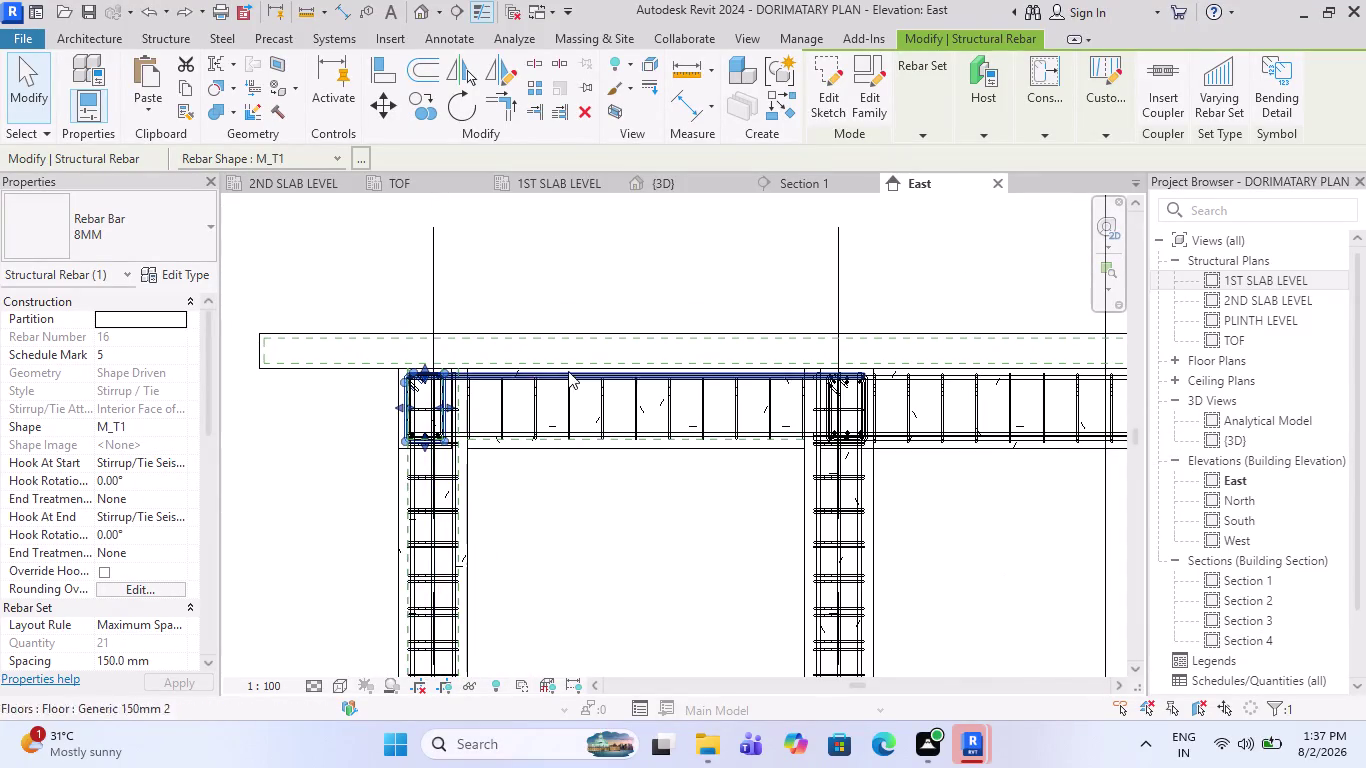
Select the beam stirrup at the column junction and inspect it up close.
scroll(up, 3)
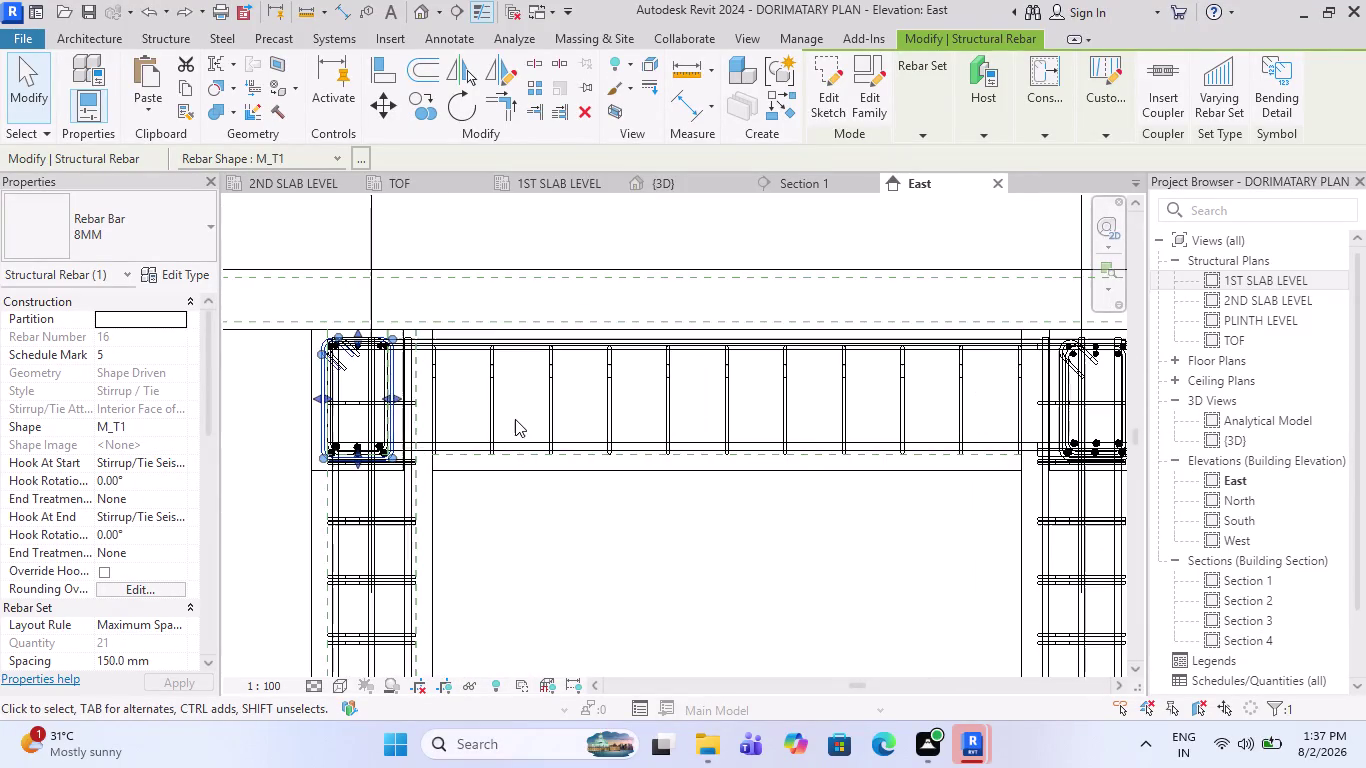
key(Escape)
scroll(up, 3)
scroll(up, 3)
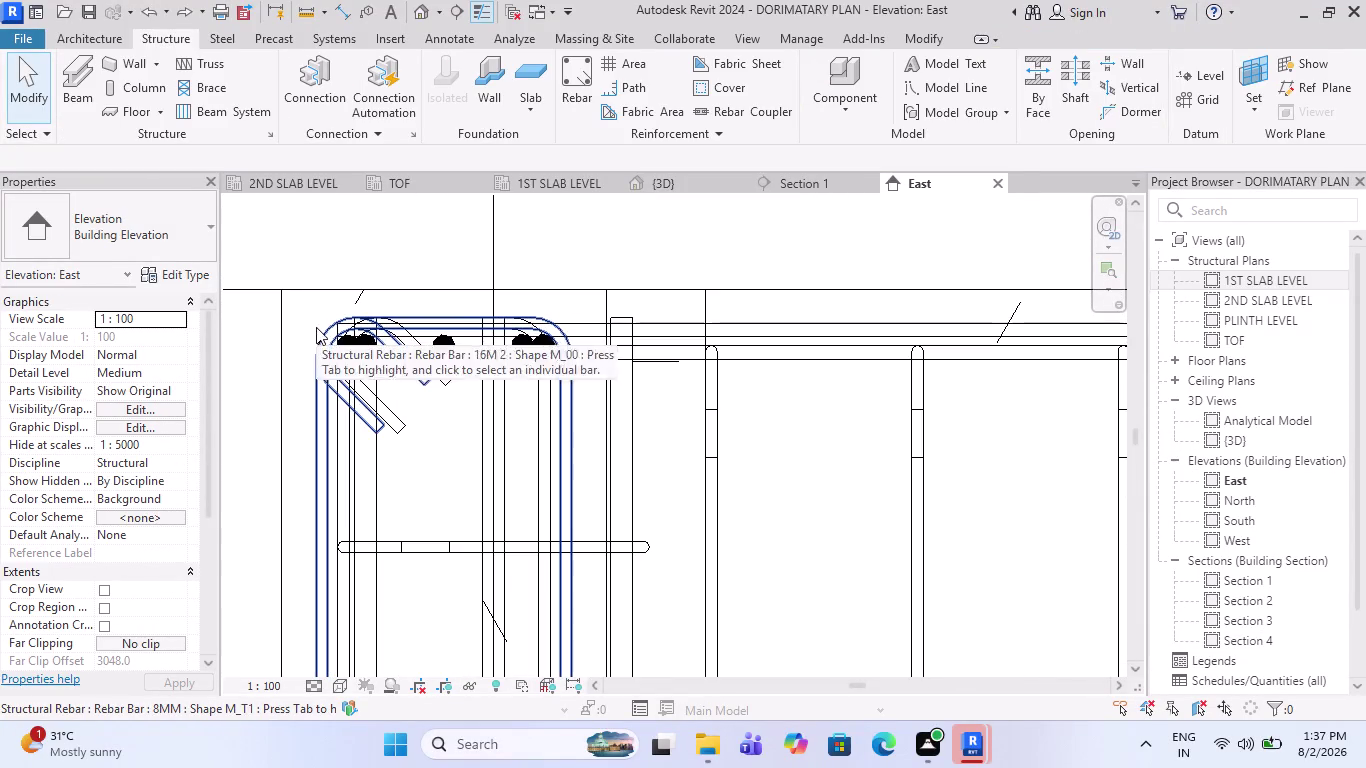
click(320, 380)
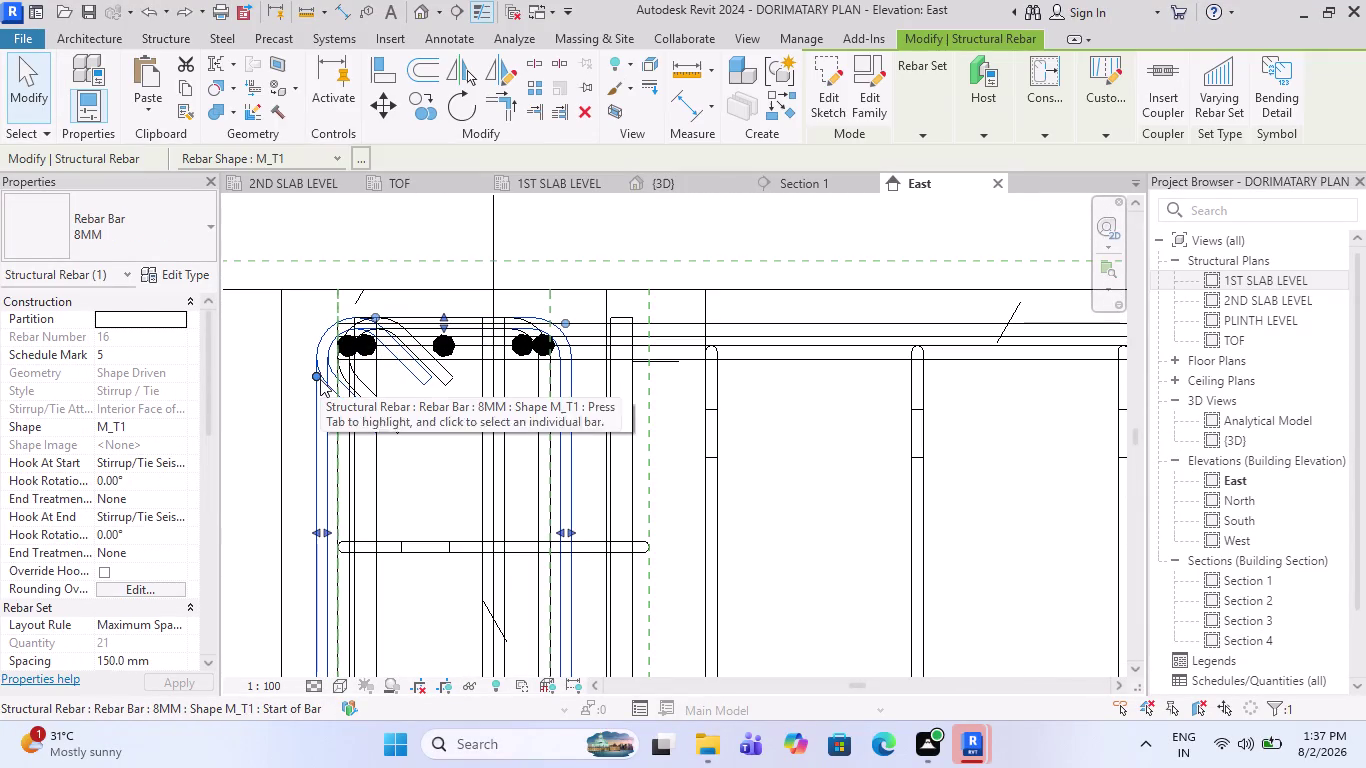
scroll(down, 3)
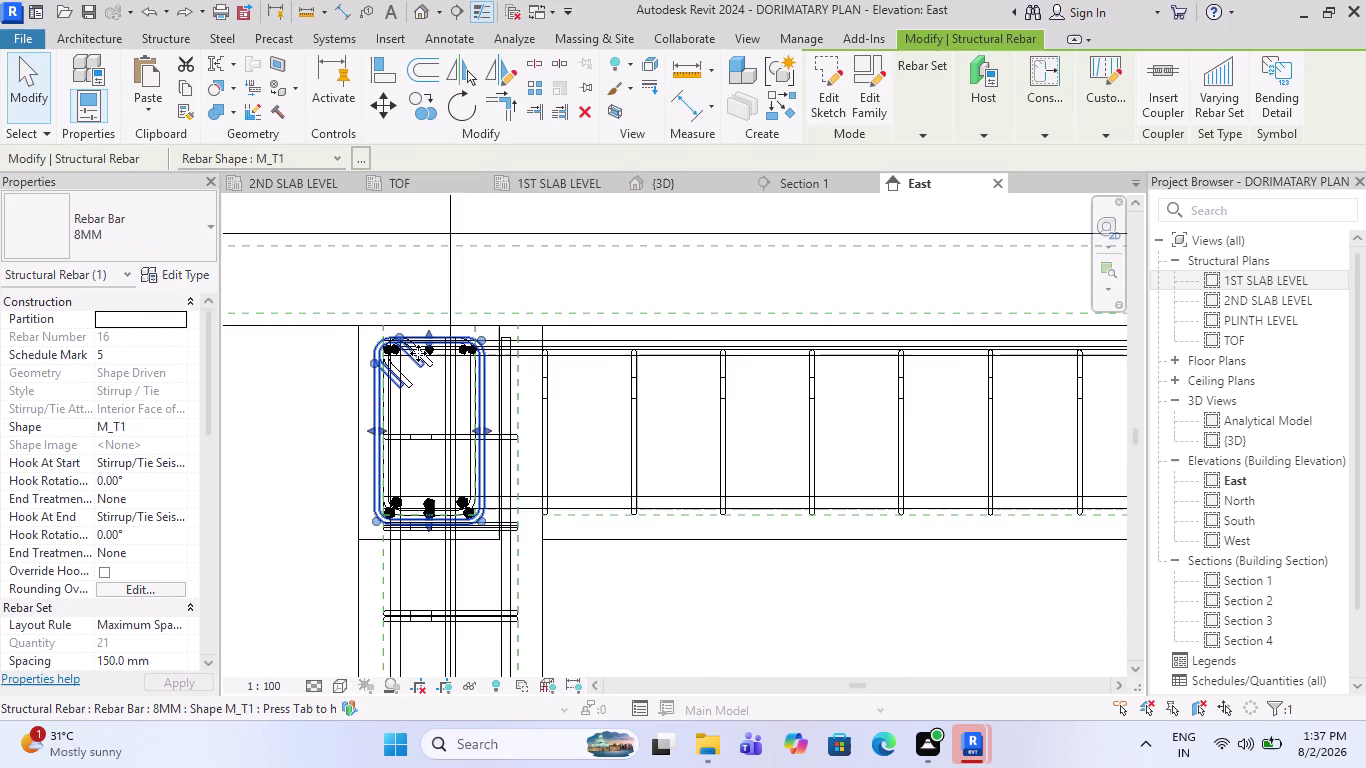
scroll(down, 3)
scroll(down, 3)
scroll(down, 3)
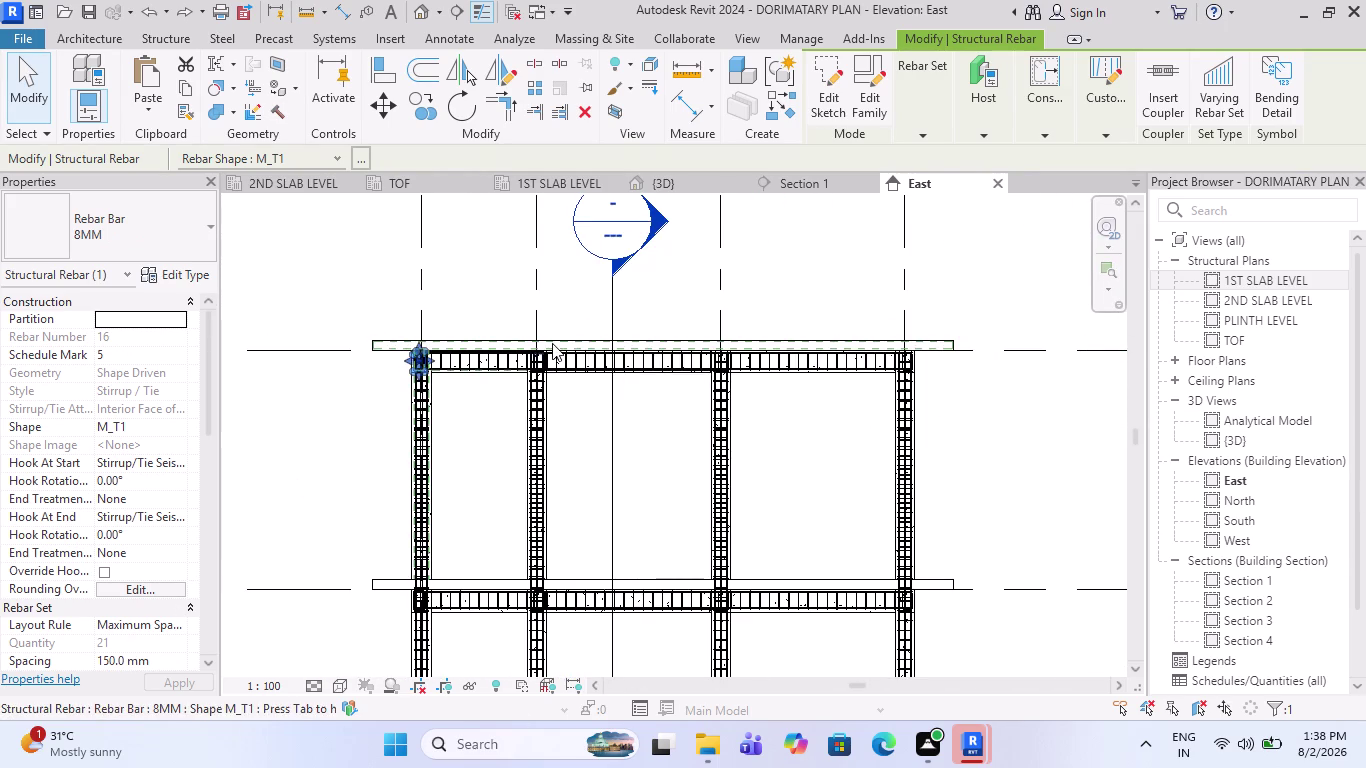
scroll(up, 3)
scroll(up, 3)
scroll(down, 3)
scroll(up, 3)
scroll(up, 3)
scroll(up, 3)
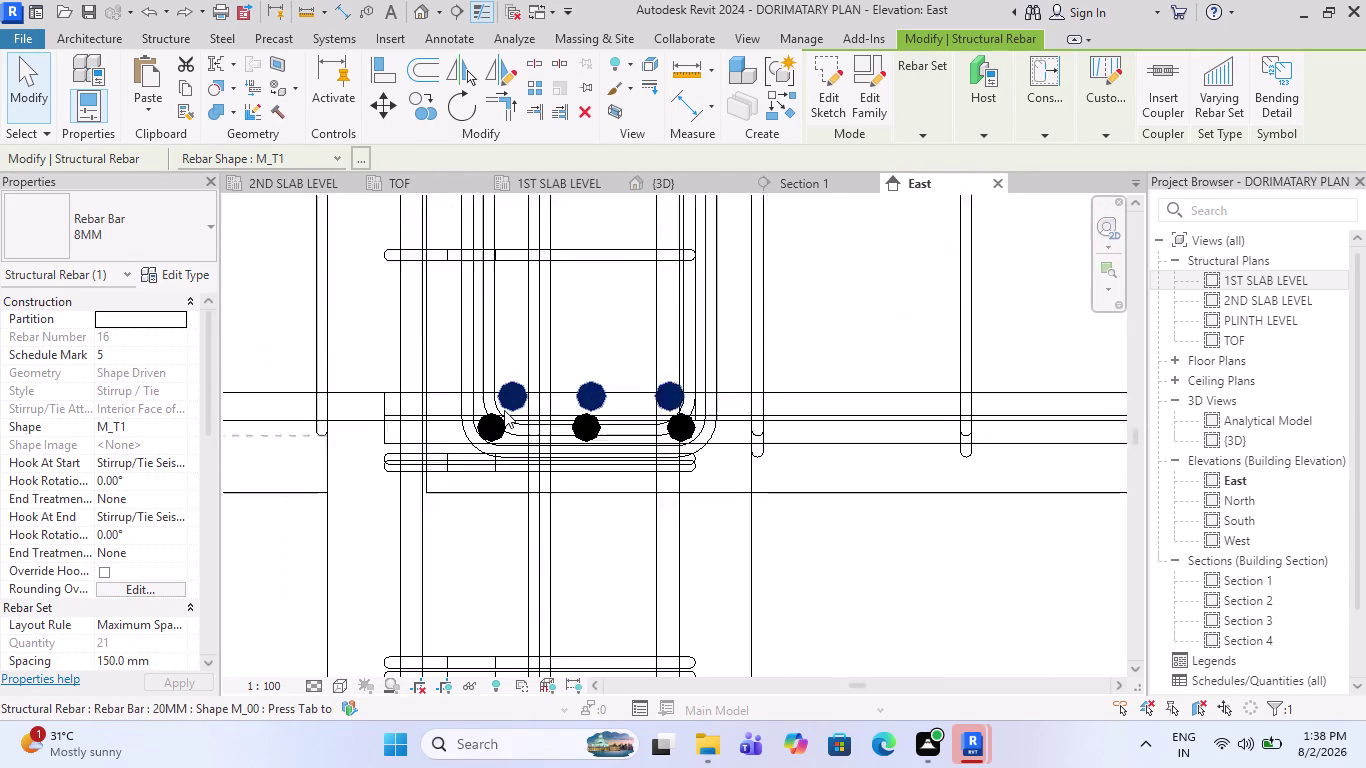
scroll(up, 3)
scroll(down, 3)
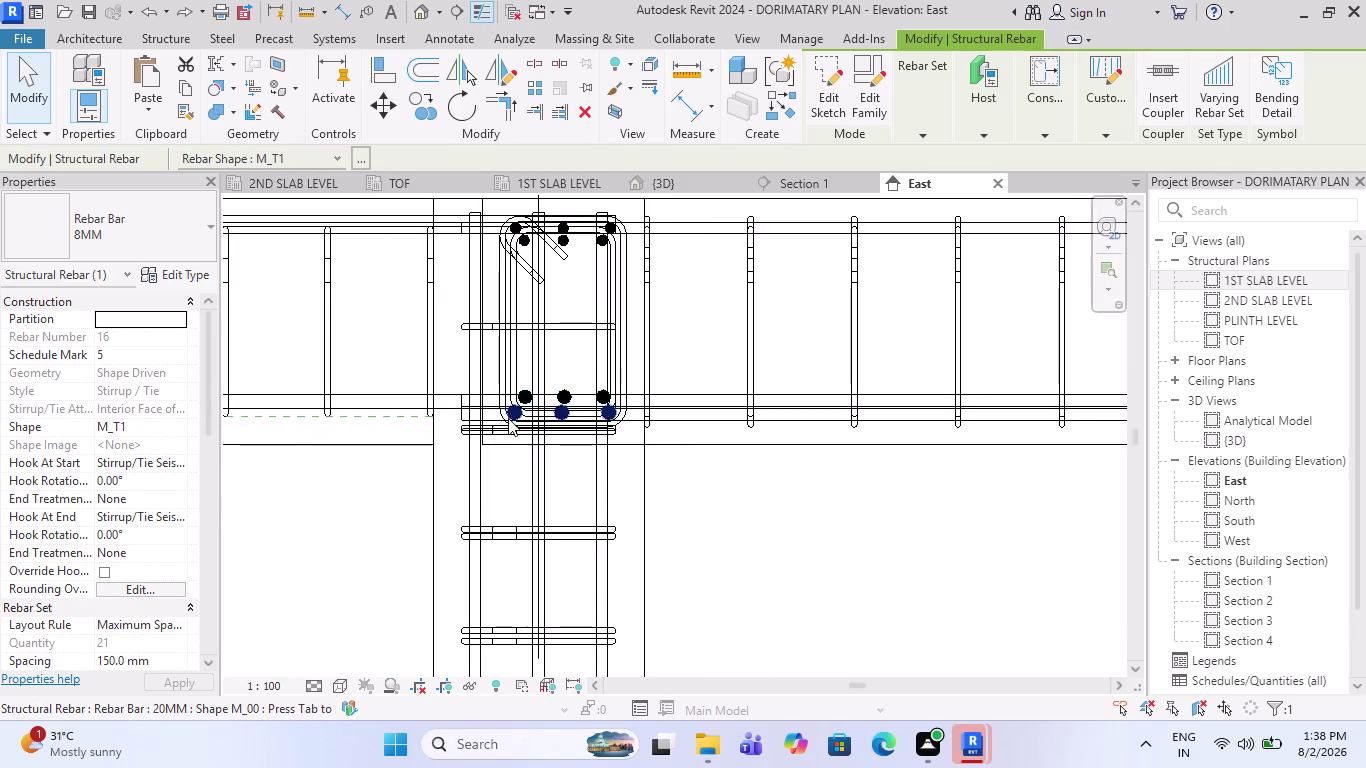
scroll(up, 3)
scroll(down, 3)
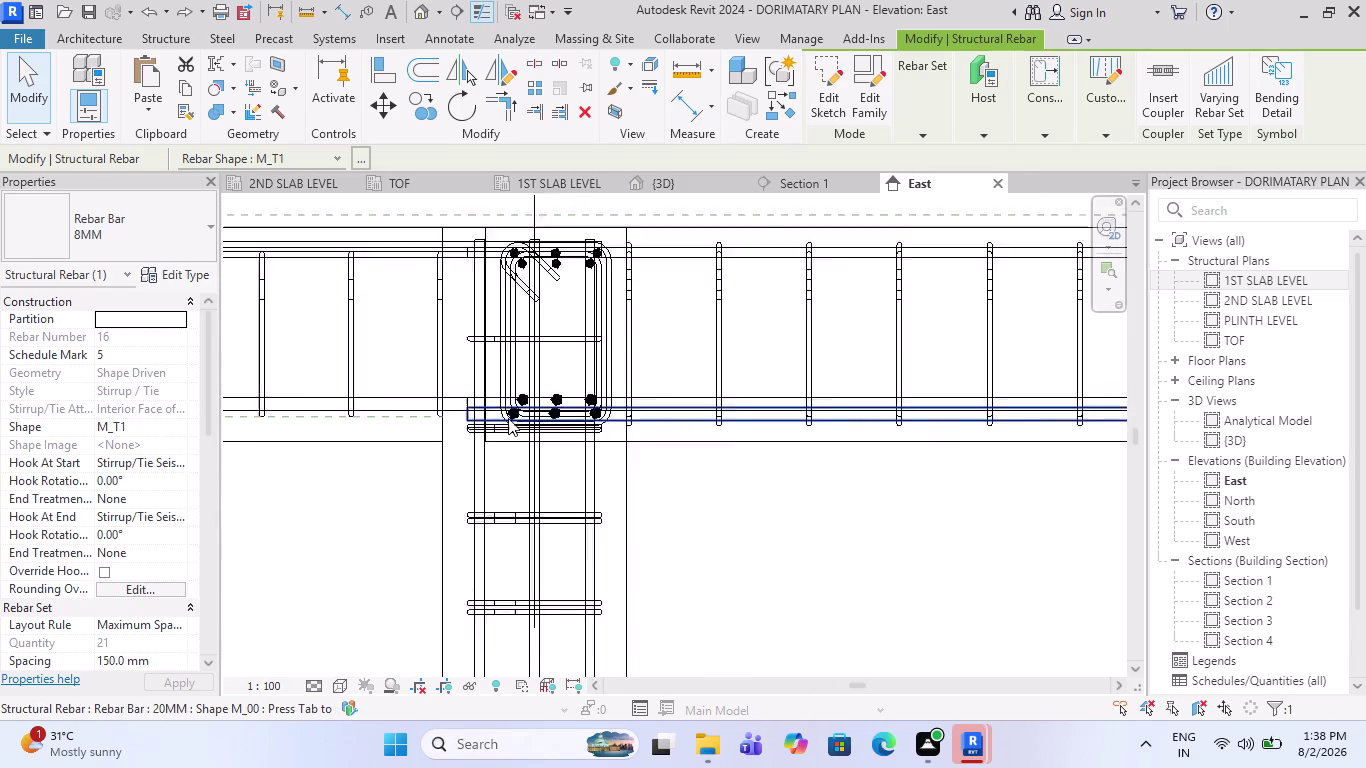
scroll(down, 3)
scroll(up, 3)
scroll(up, 3)
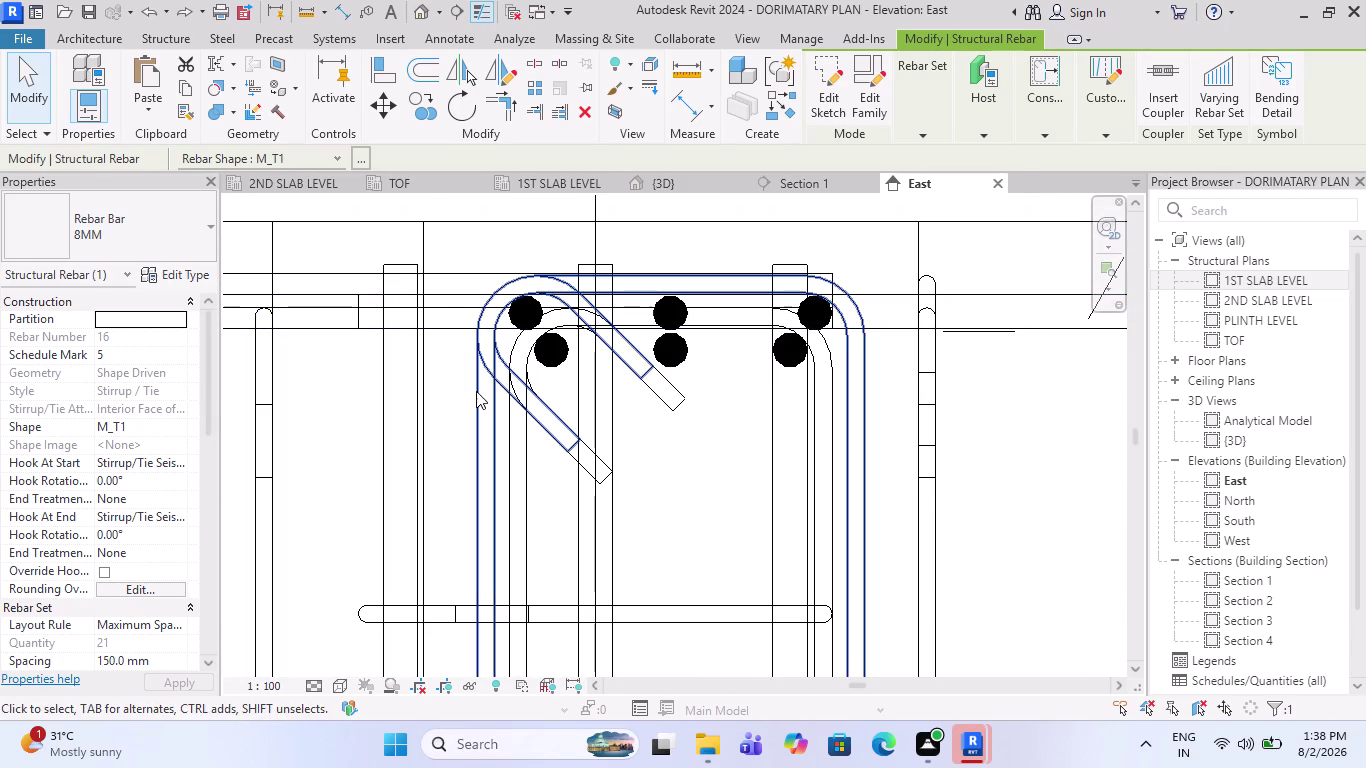
Check the fit of the 8 mm stirrup and the floor slab above the beam.
click(517, 400)
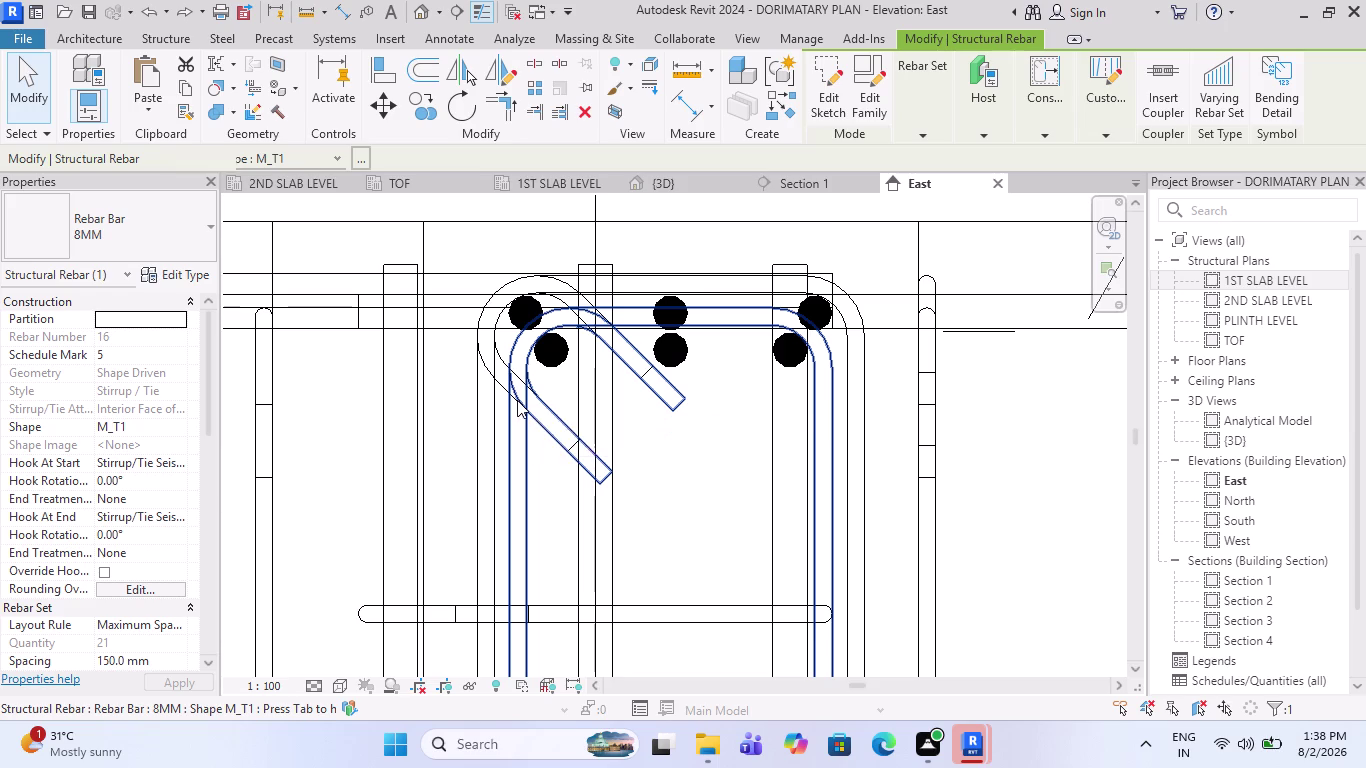
scroll(down, 3)
scroll(up, 3)
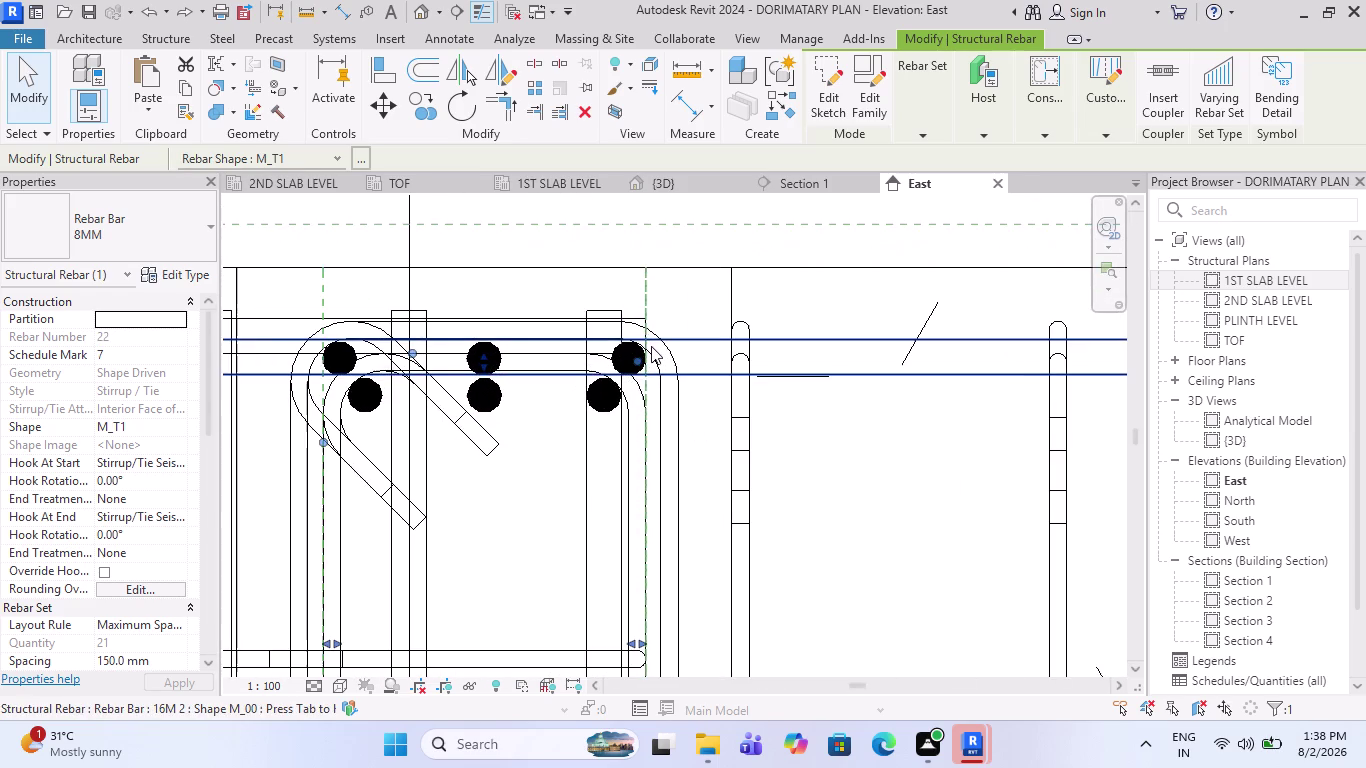
scroll(down, 3)
scroll(down, 3)
key(Escape)
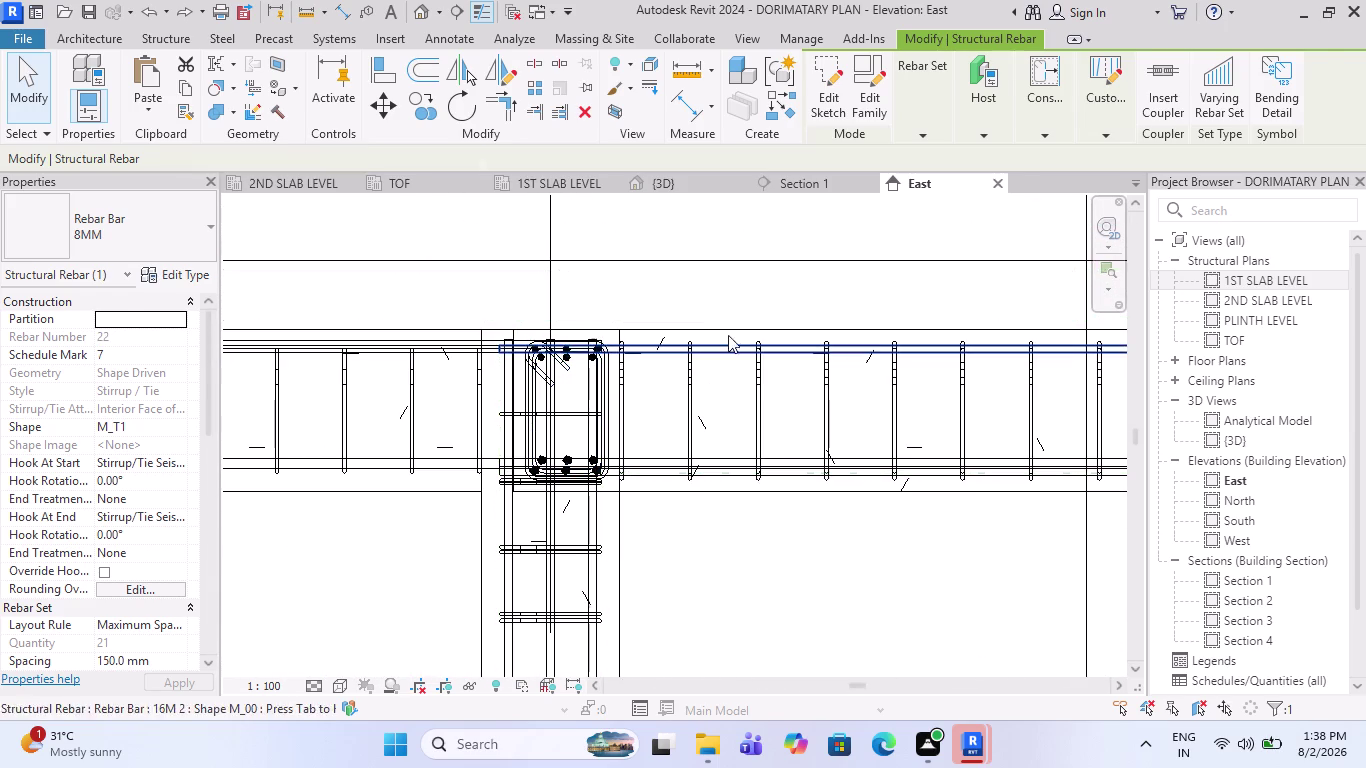
click(688, 261)
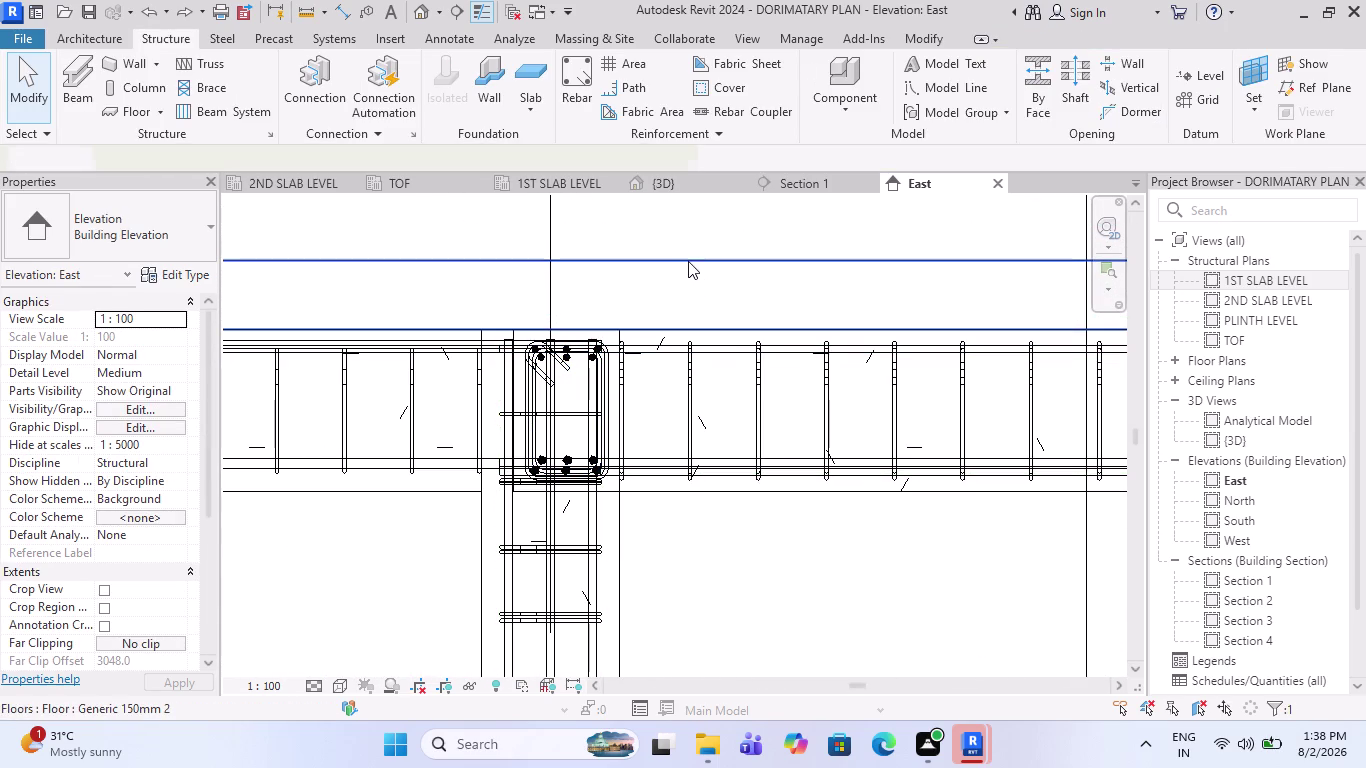
scroll(up, 3)
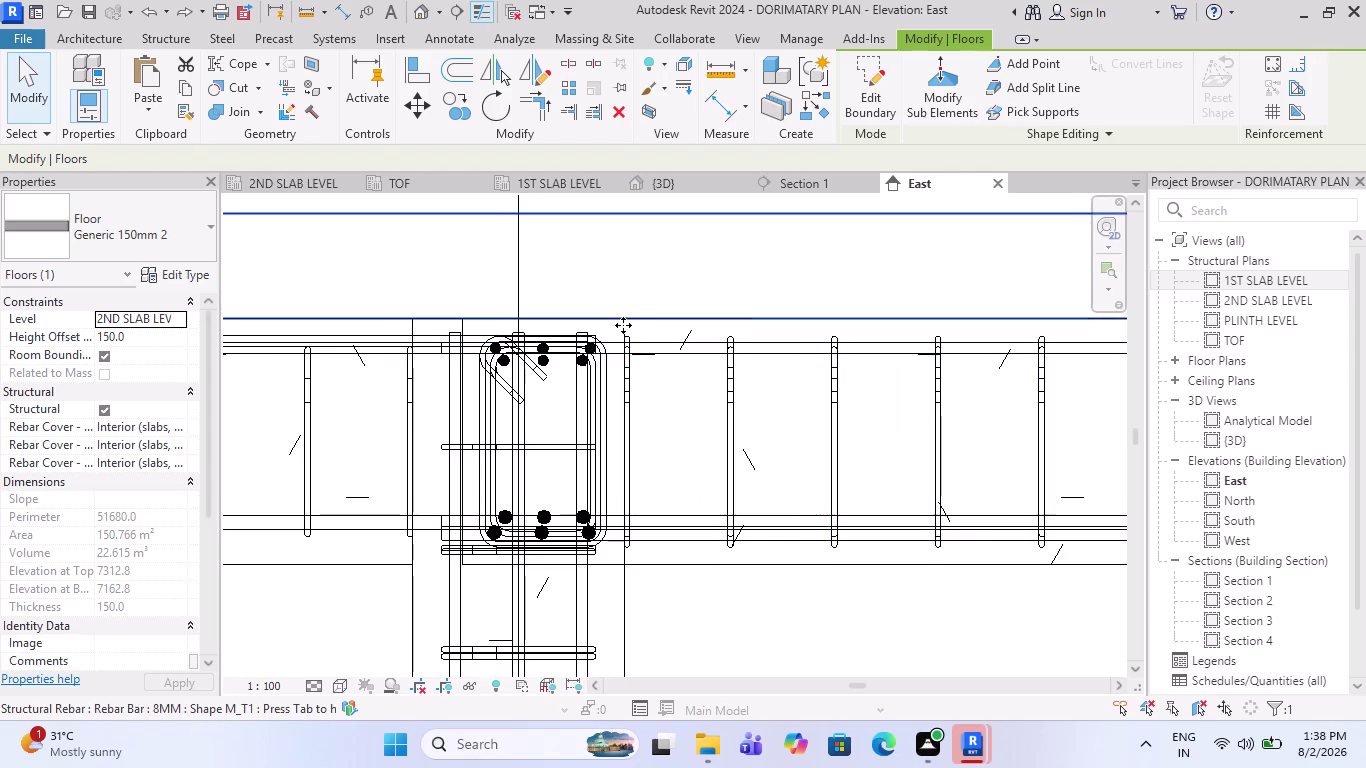
scroll(up, 3)
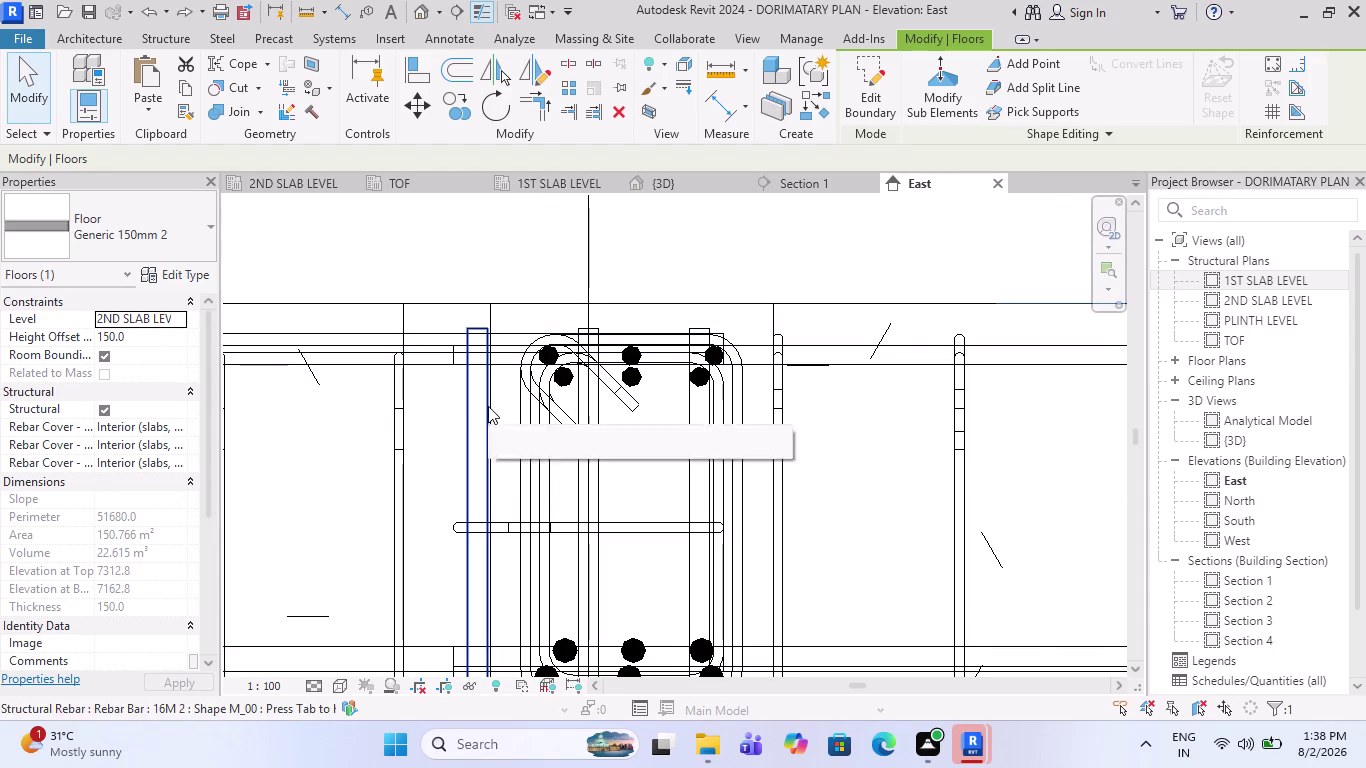
scroll(down, 3)
scroll(down, 3)
scroll(down, 3)
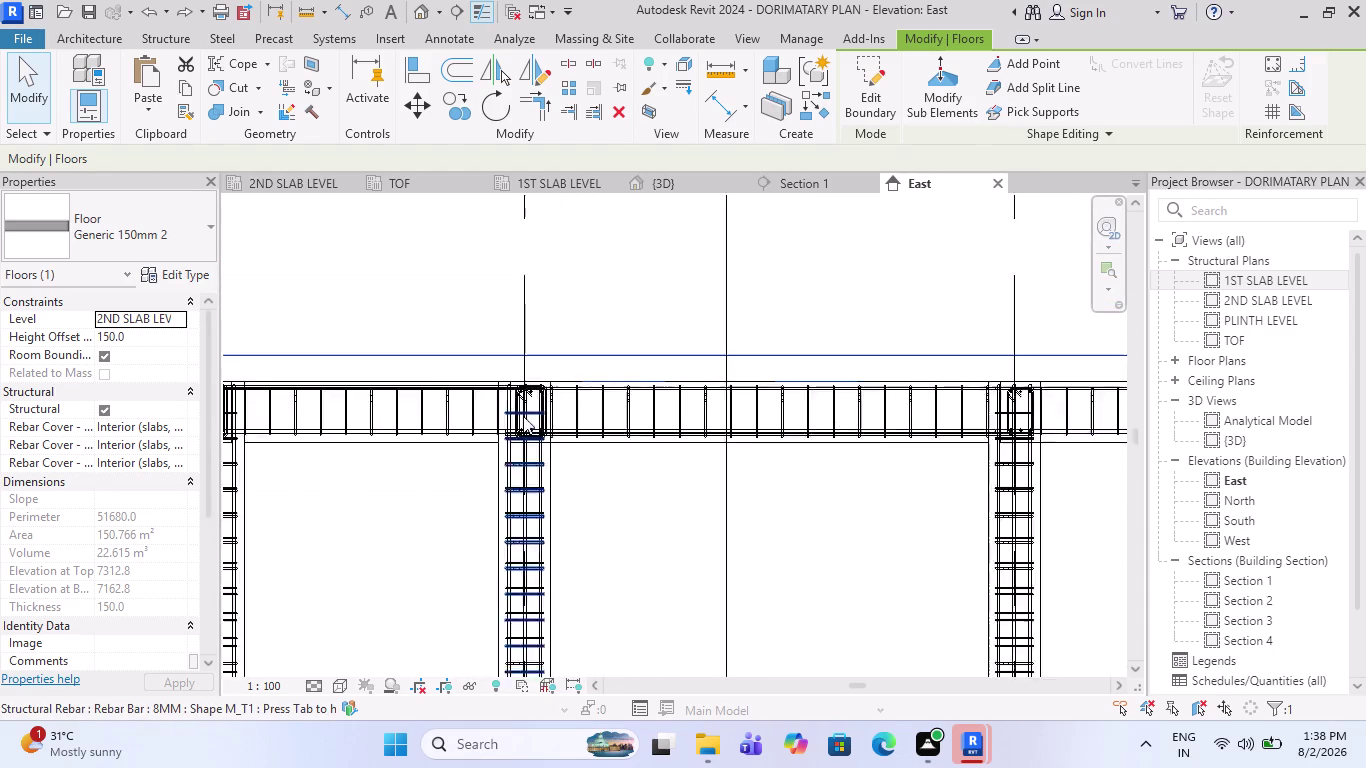
scroll(down, 3)
scroll(down, 3)
scroll(up, 3)
scroll(up, 3)
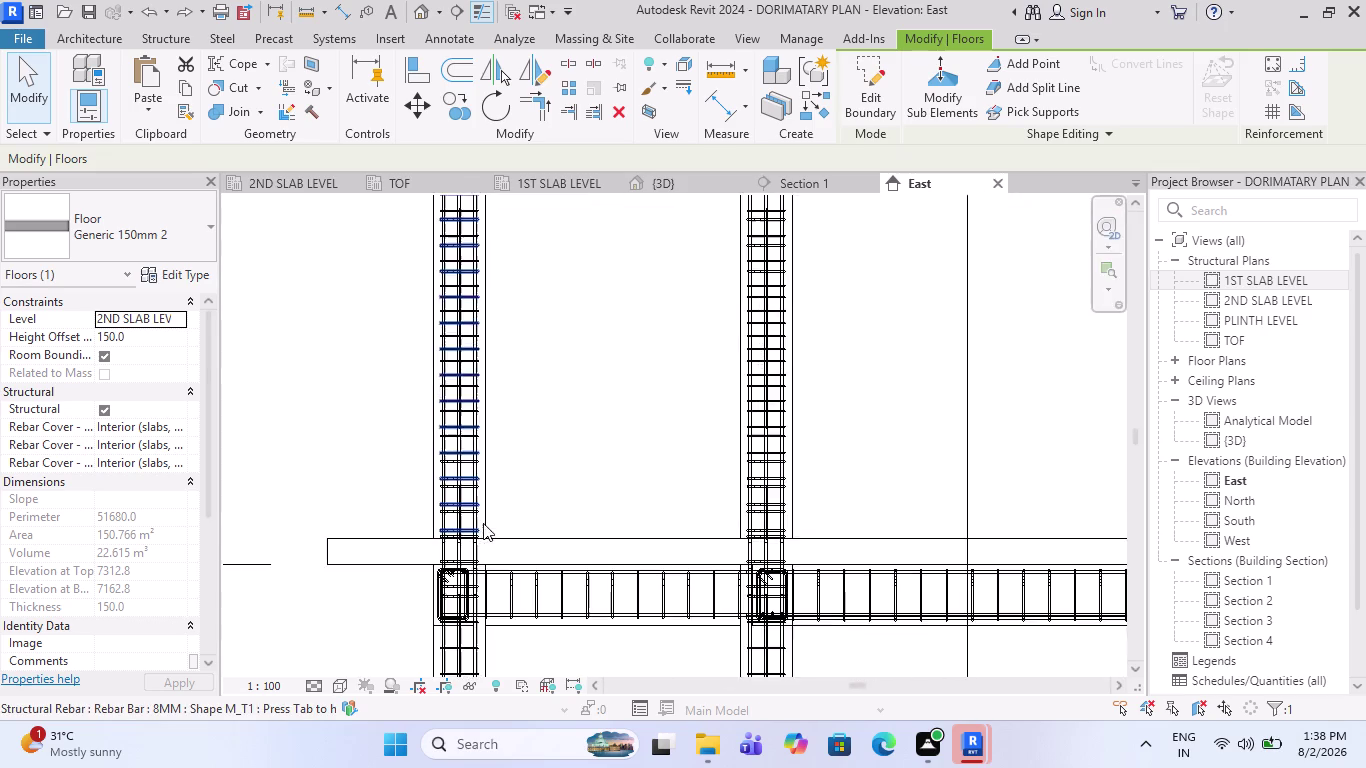
scroll(up, 3)
Inspect each column tie set in turn, ending on the set above the beam.
click(475, 537)
scroll(down, 3)
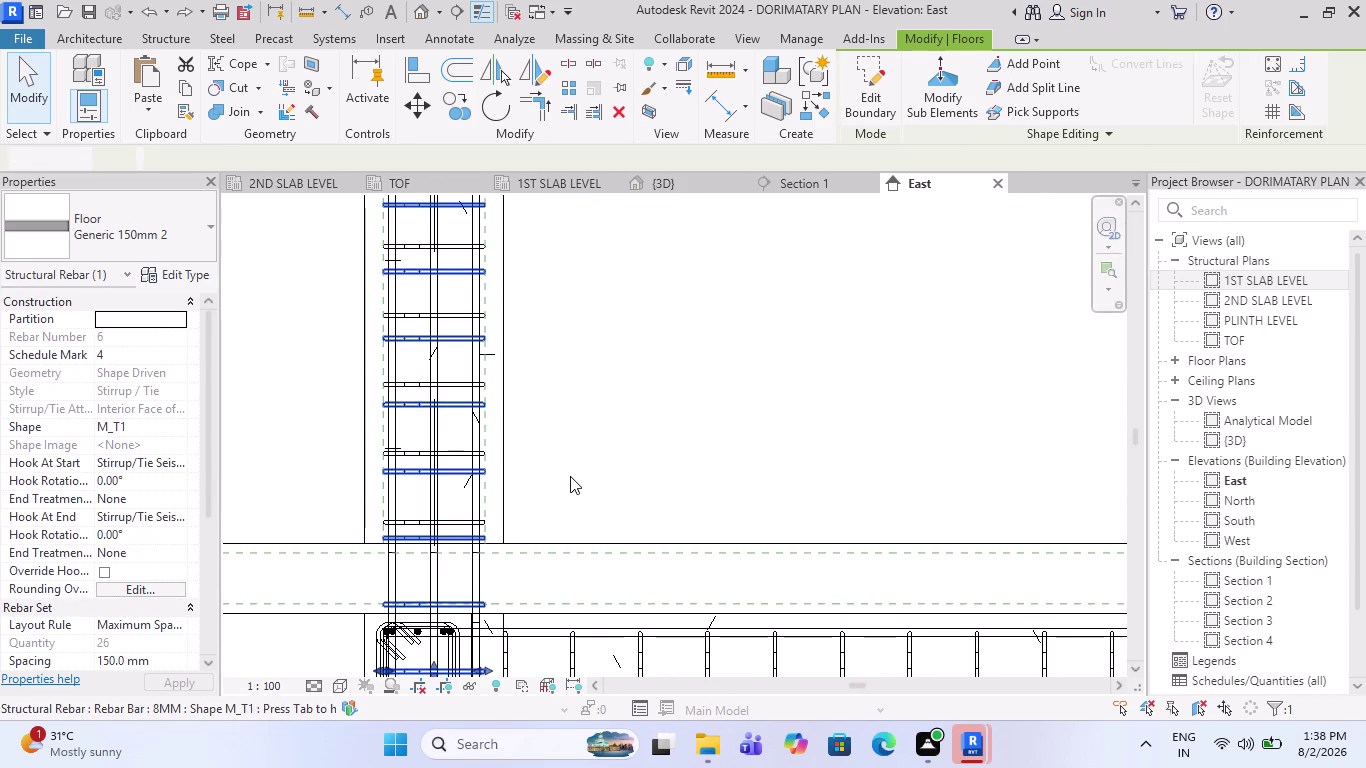
key(Escape)
scroll(up, 3)
scroll(up, 3)
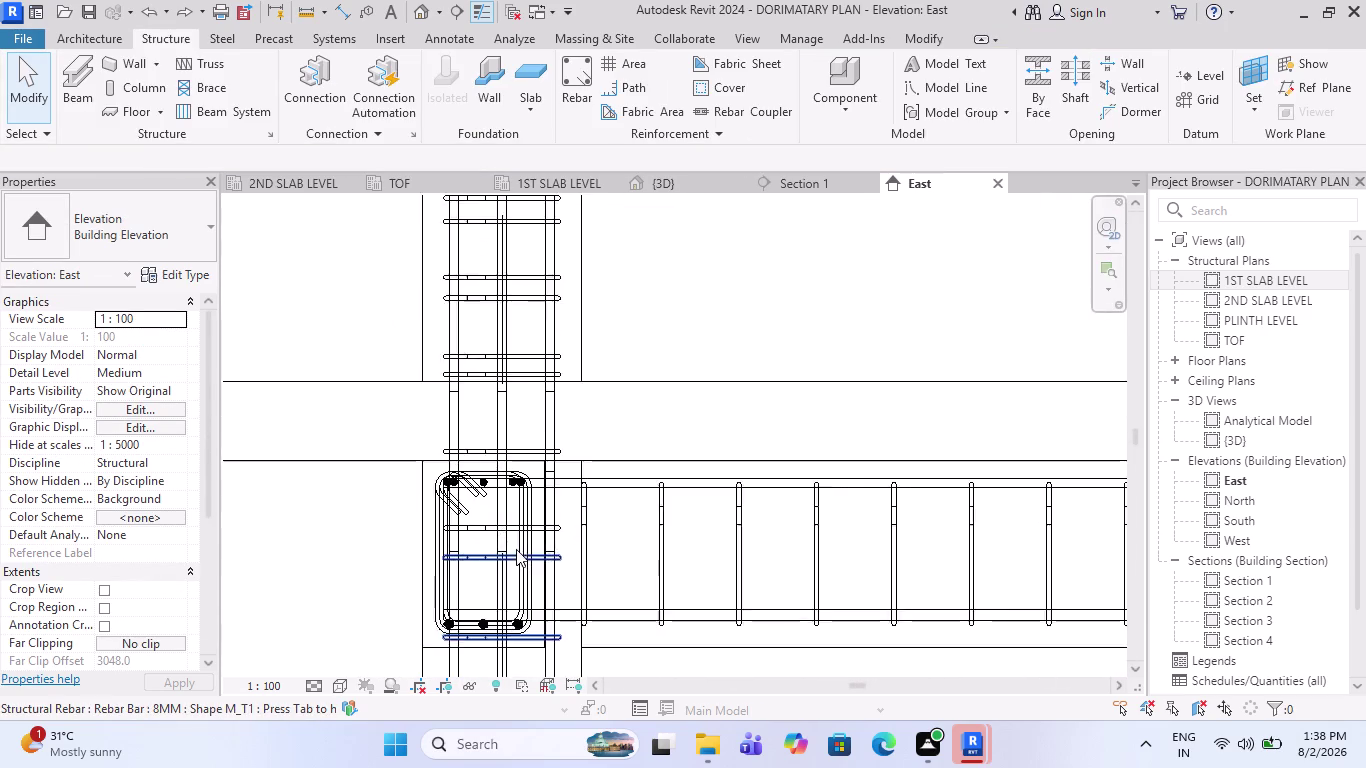
click(516, 525)
scroll(down, 3)
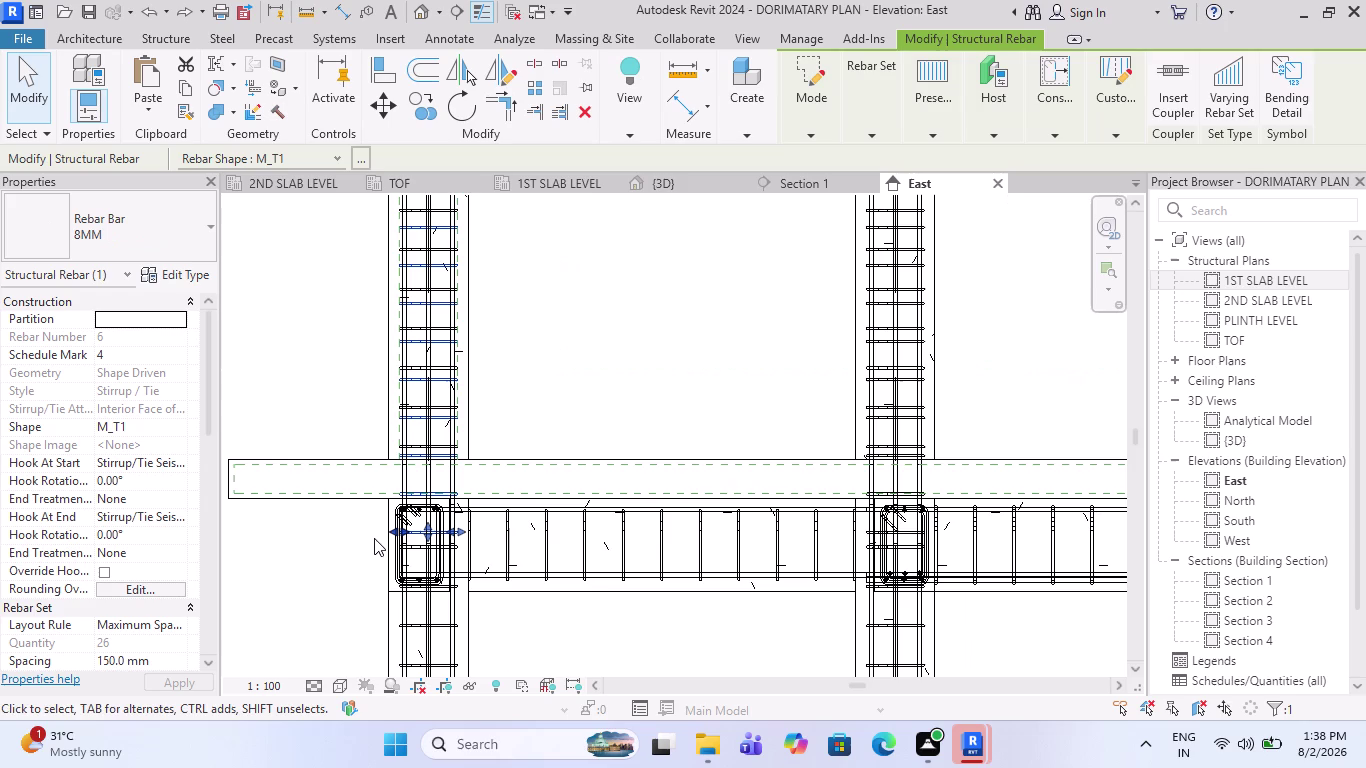
scroll(up, 3)
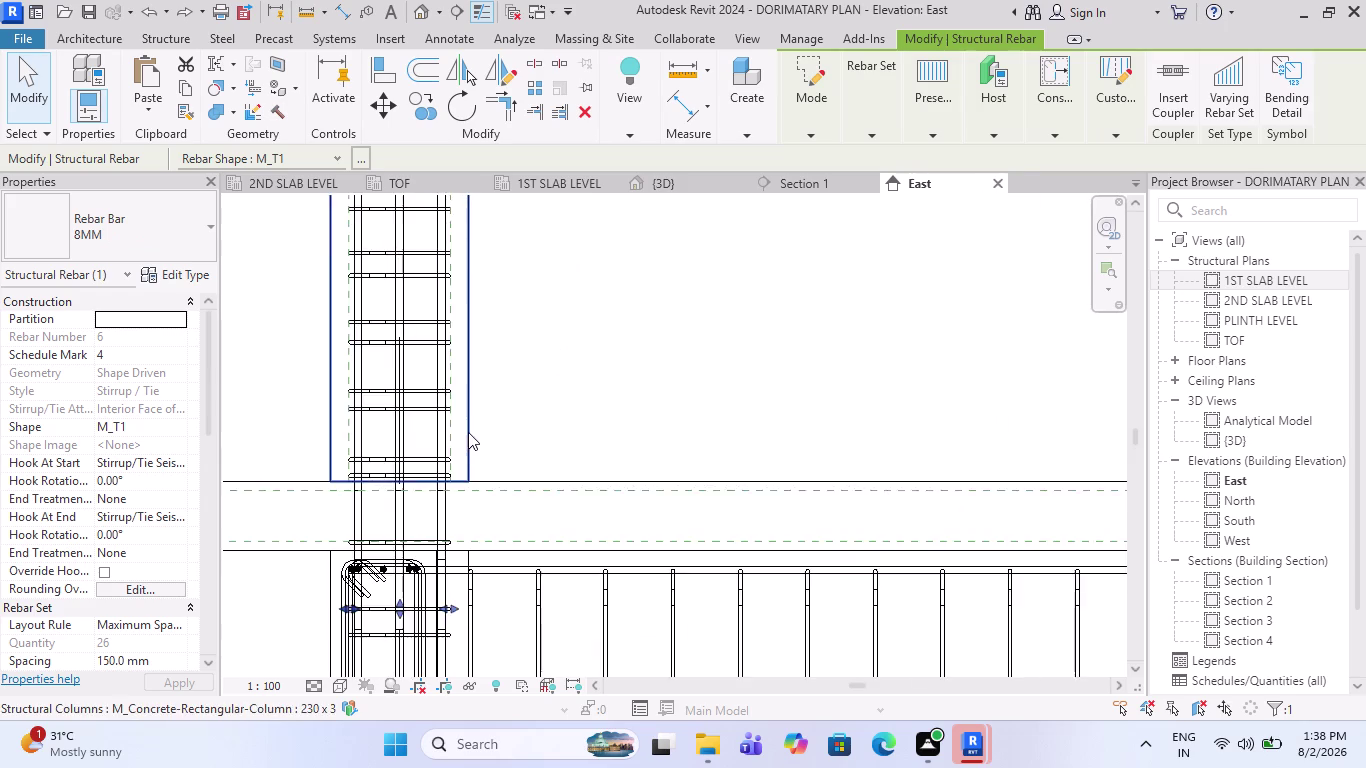
scroll(up, 3)
click(427, 464)
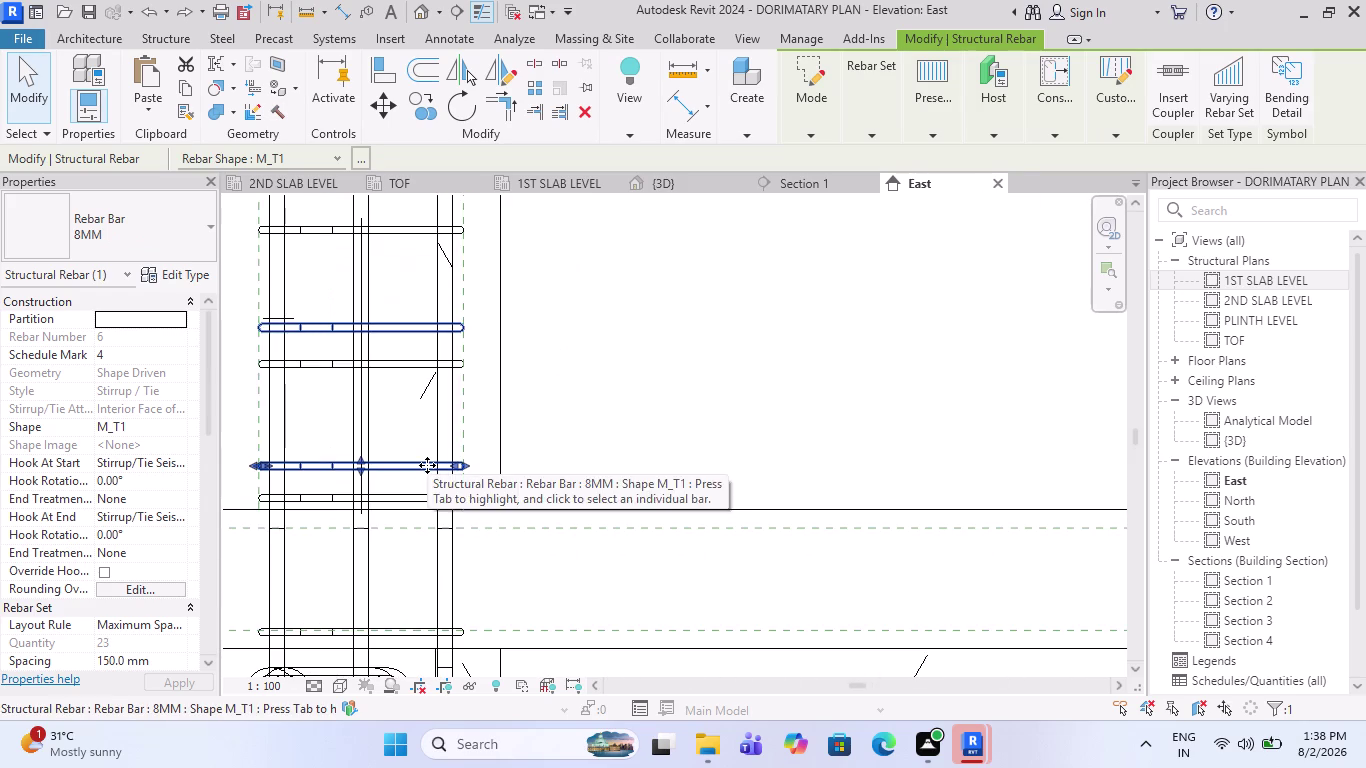
scroll(down, 3)
key(Escape)
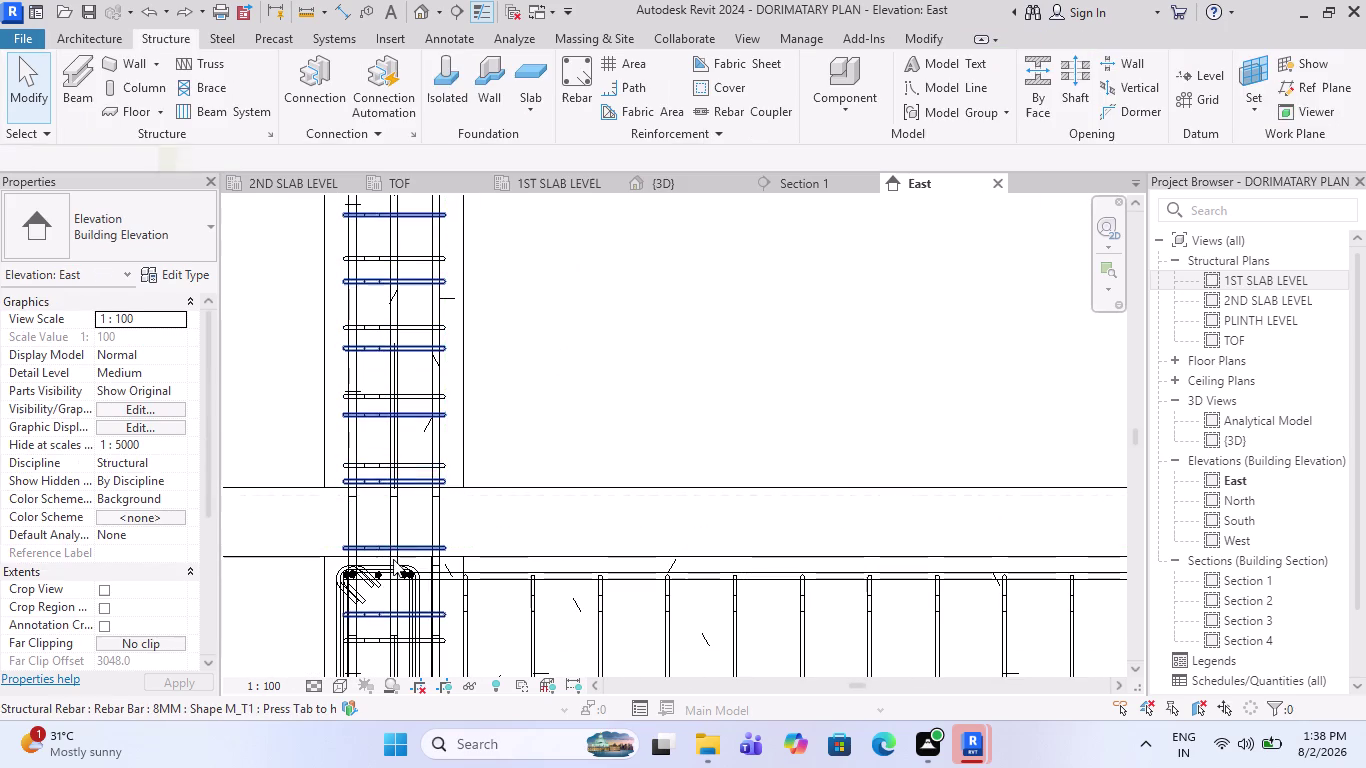
click(410, 547)
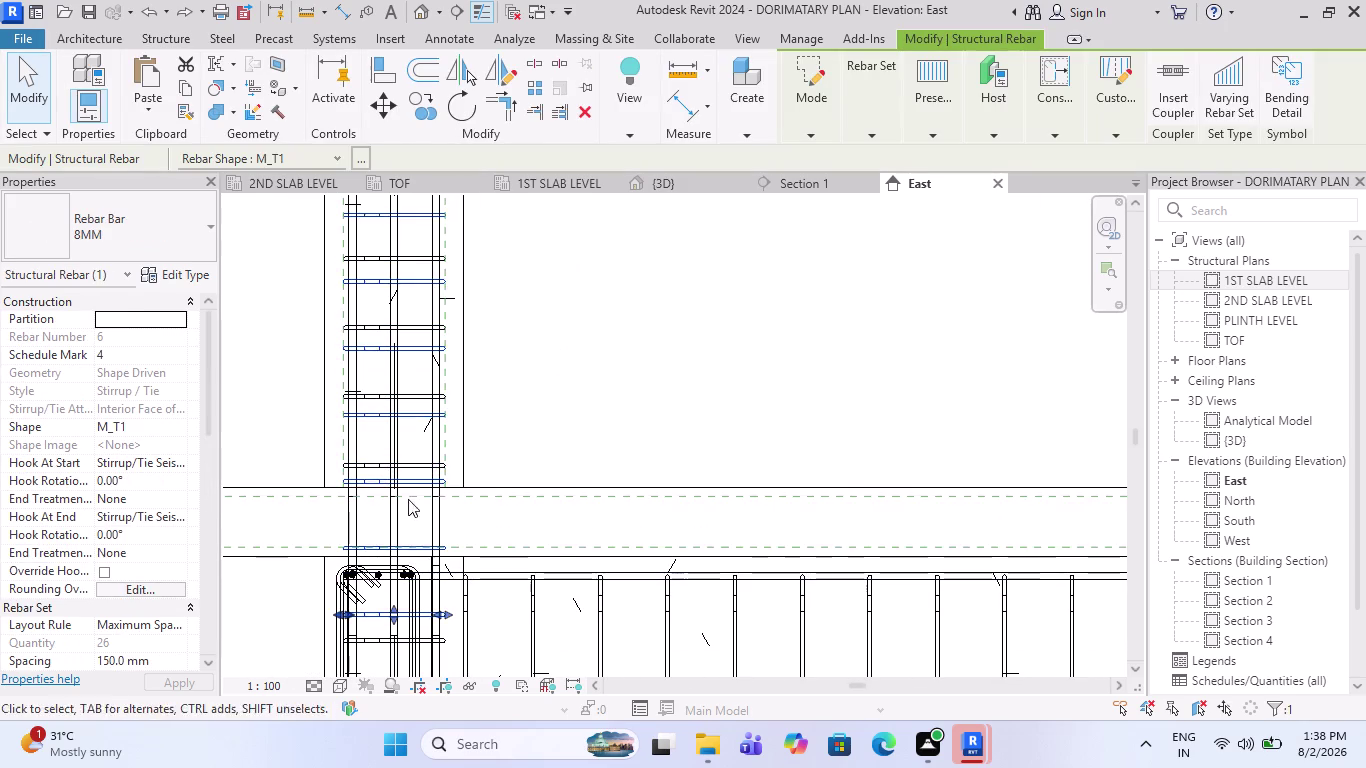
key(Escape)
click(409, 465)
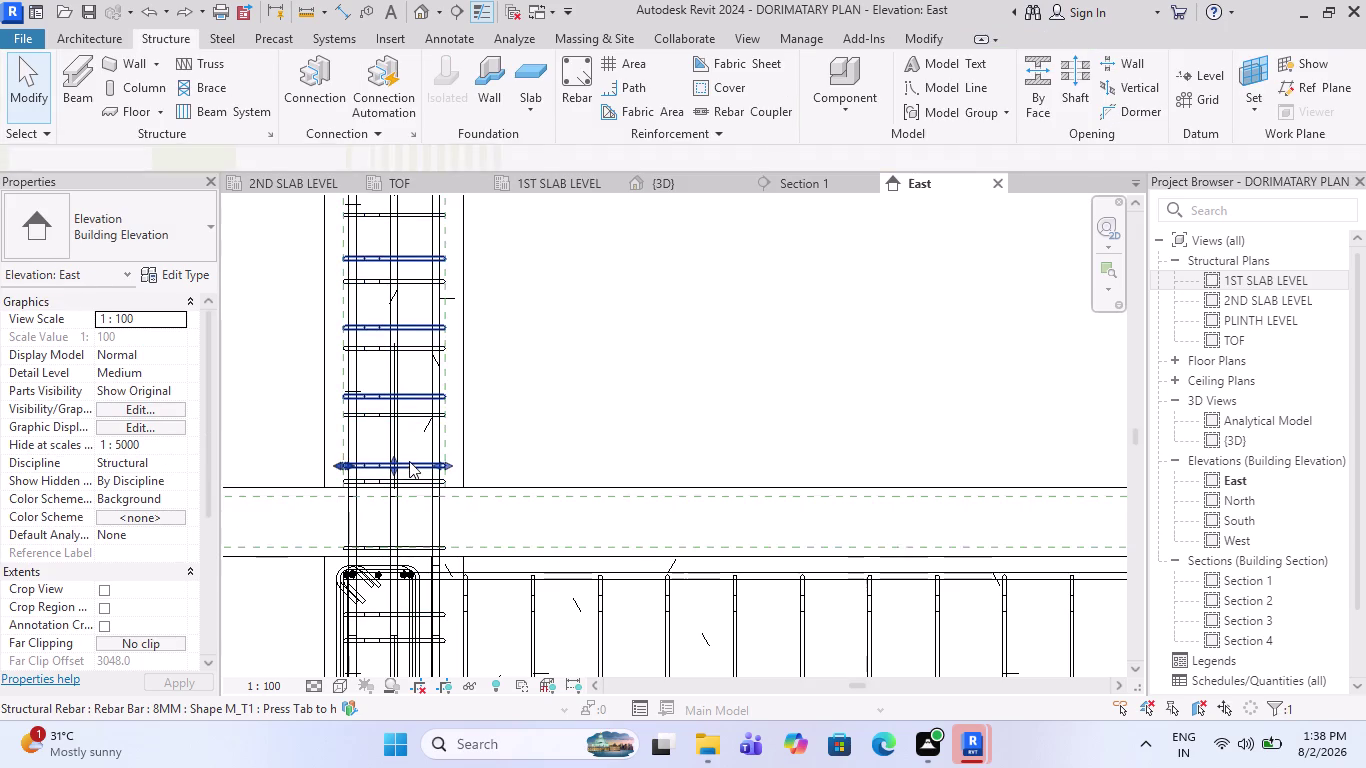
Try a Single layout rule on the column tie set, then back out of it.
scroll(up, 3)
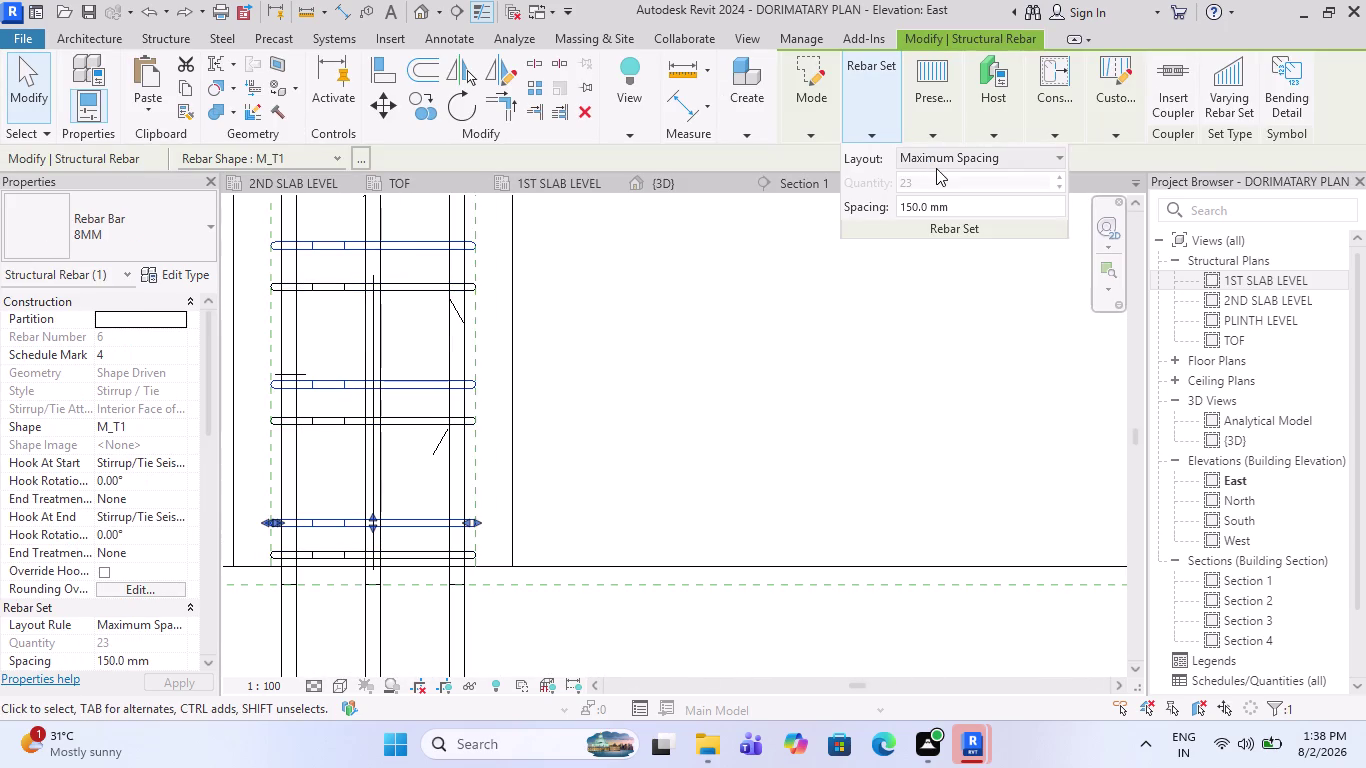
click(985, 214)
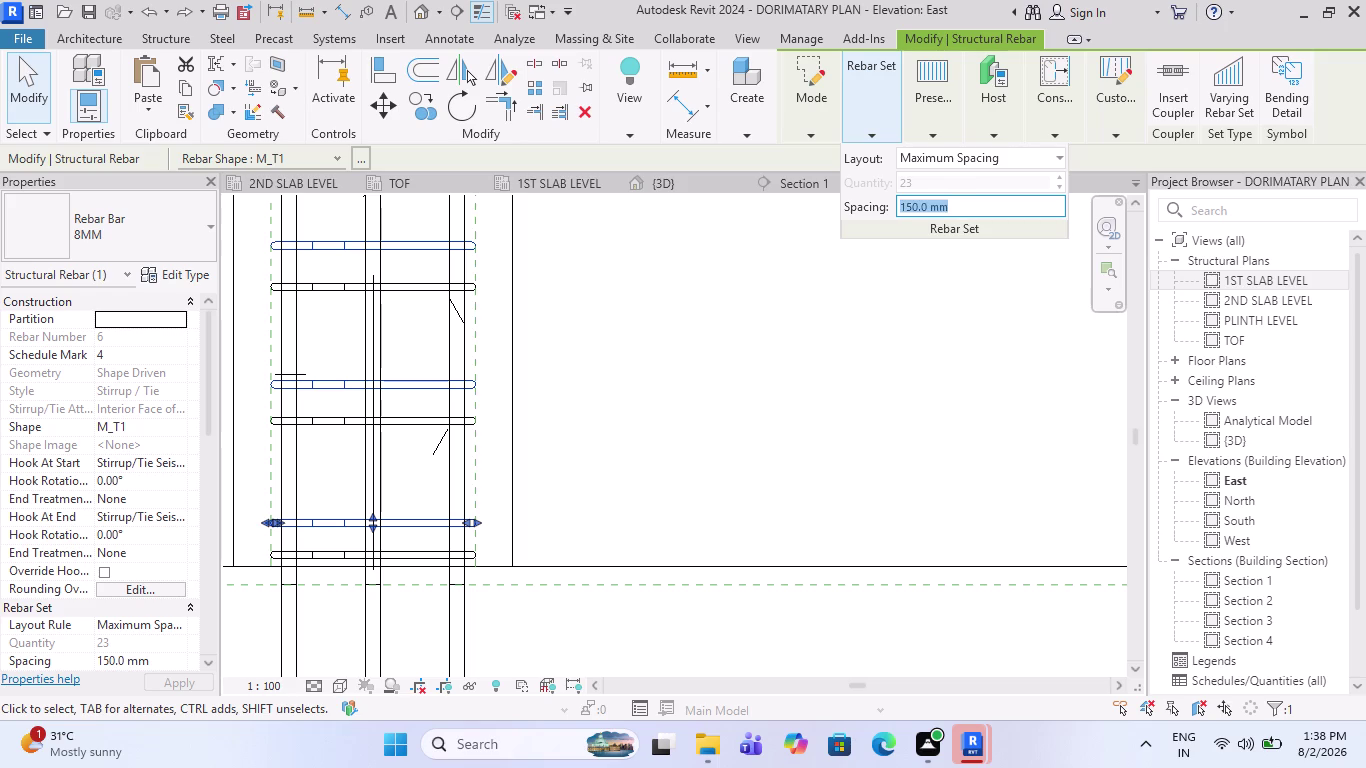
click(983, 169)
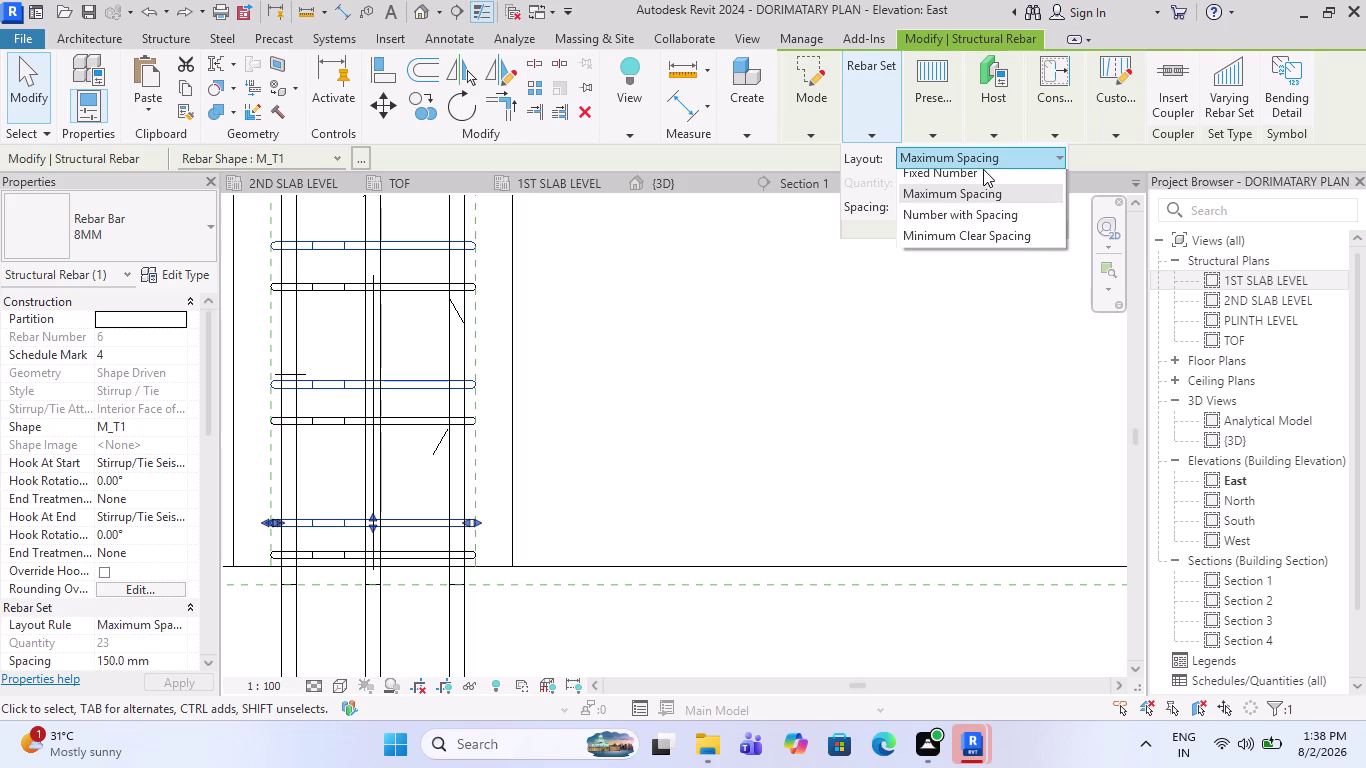
click(980, 178)
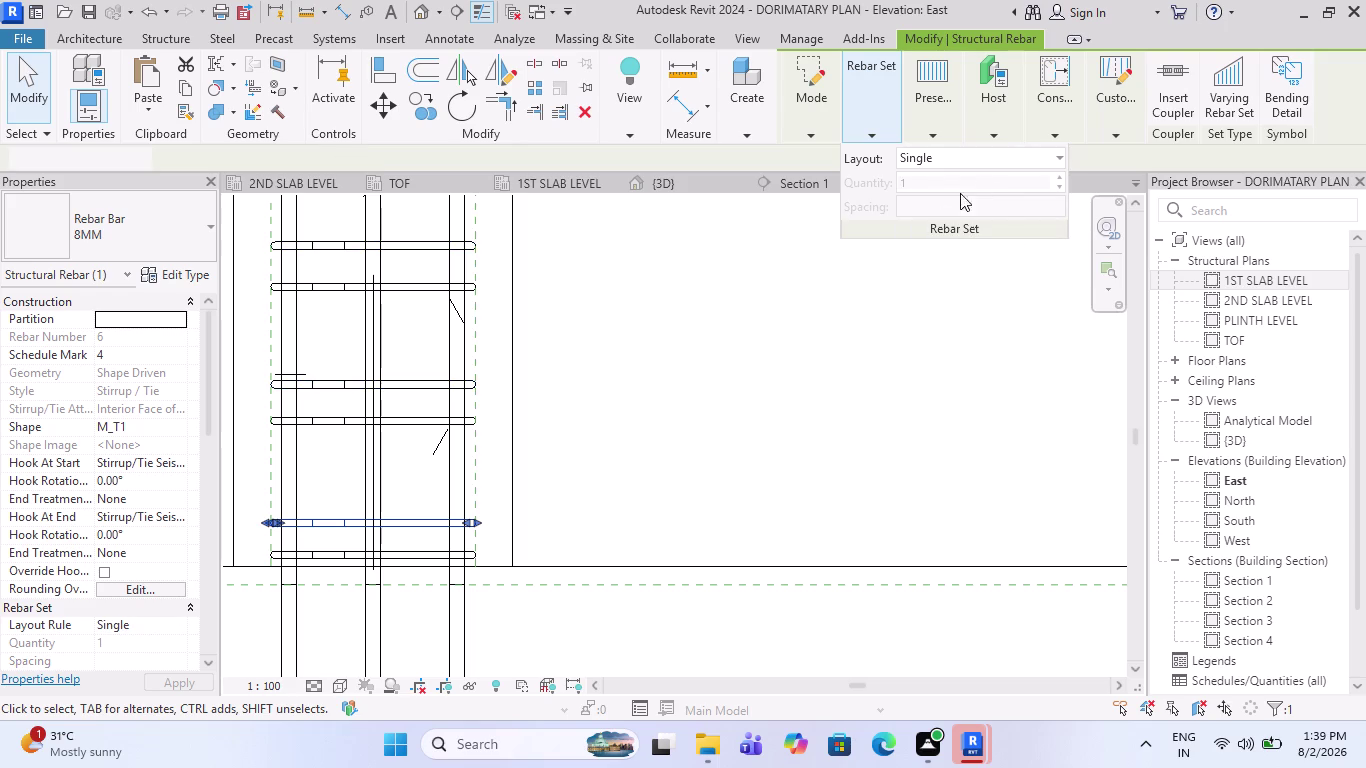
key(Escape)
click(423, 517)
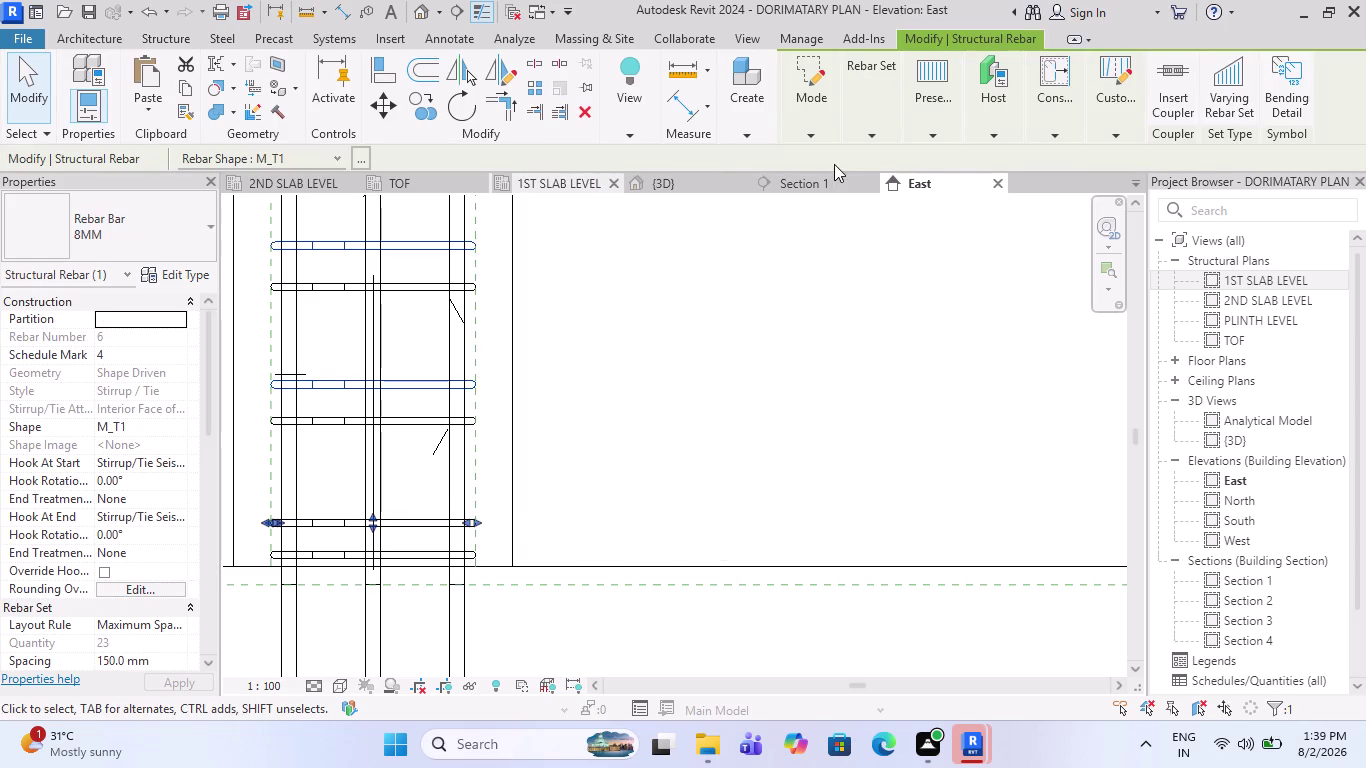
Review the layout rule choices for the tie set and an individual stirrup bar.
click(862, 132)
click(916, 154)
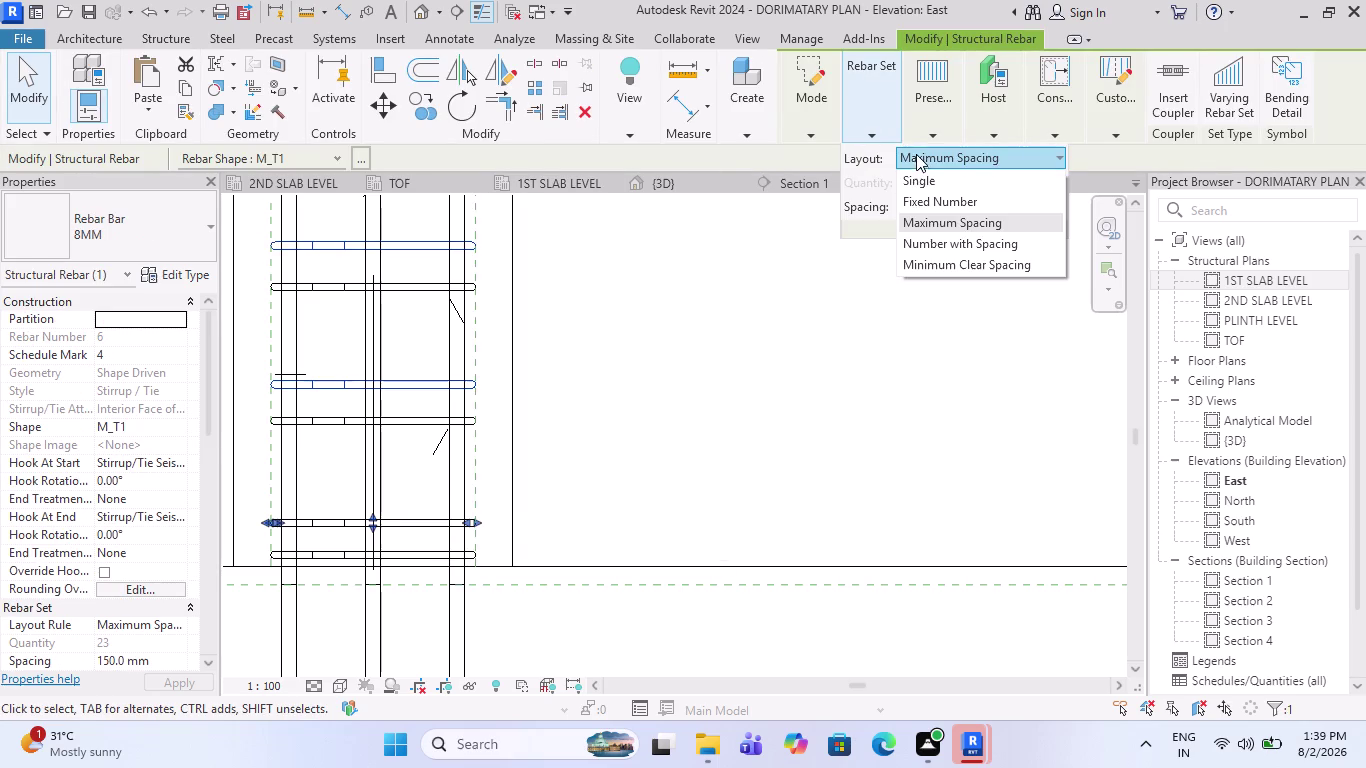
click(914, 189)
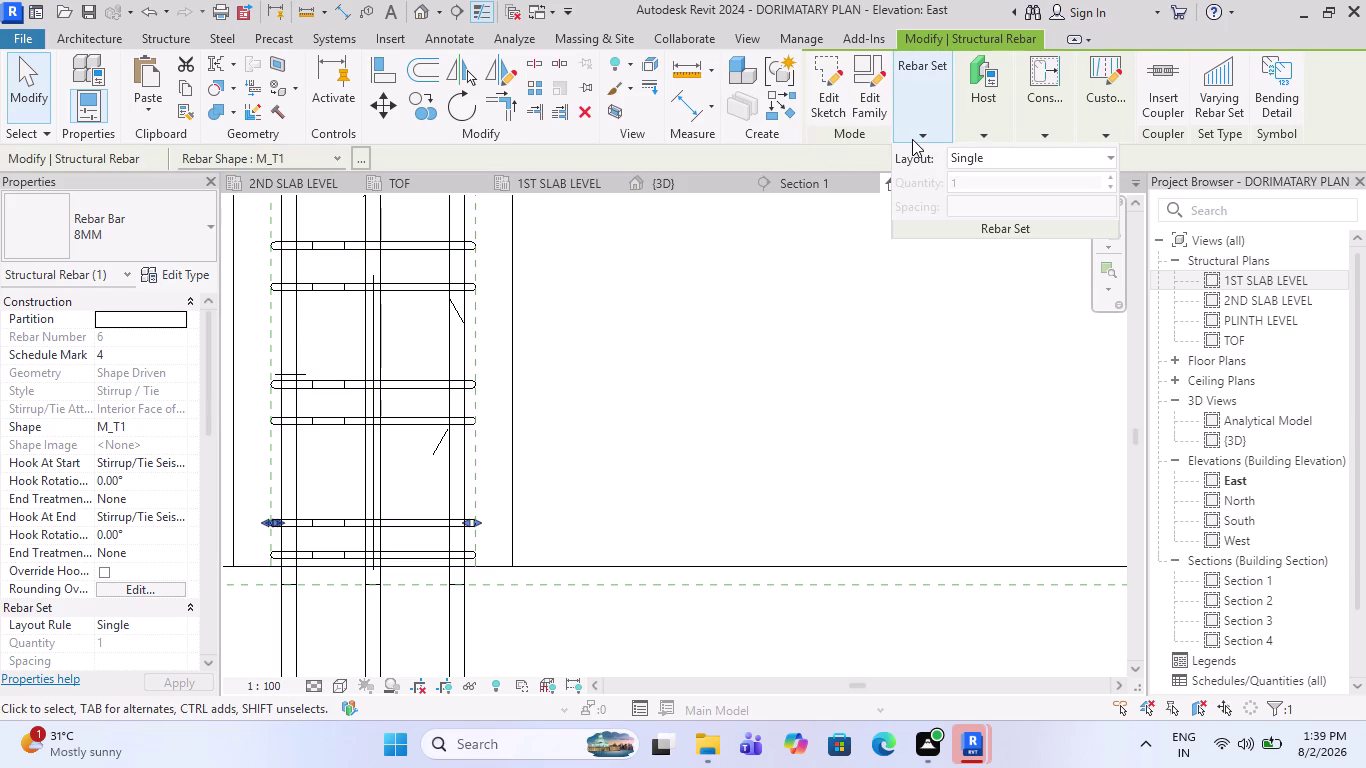
key(Escape)
click(342, 521)
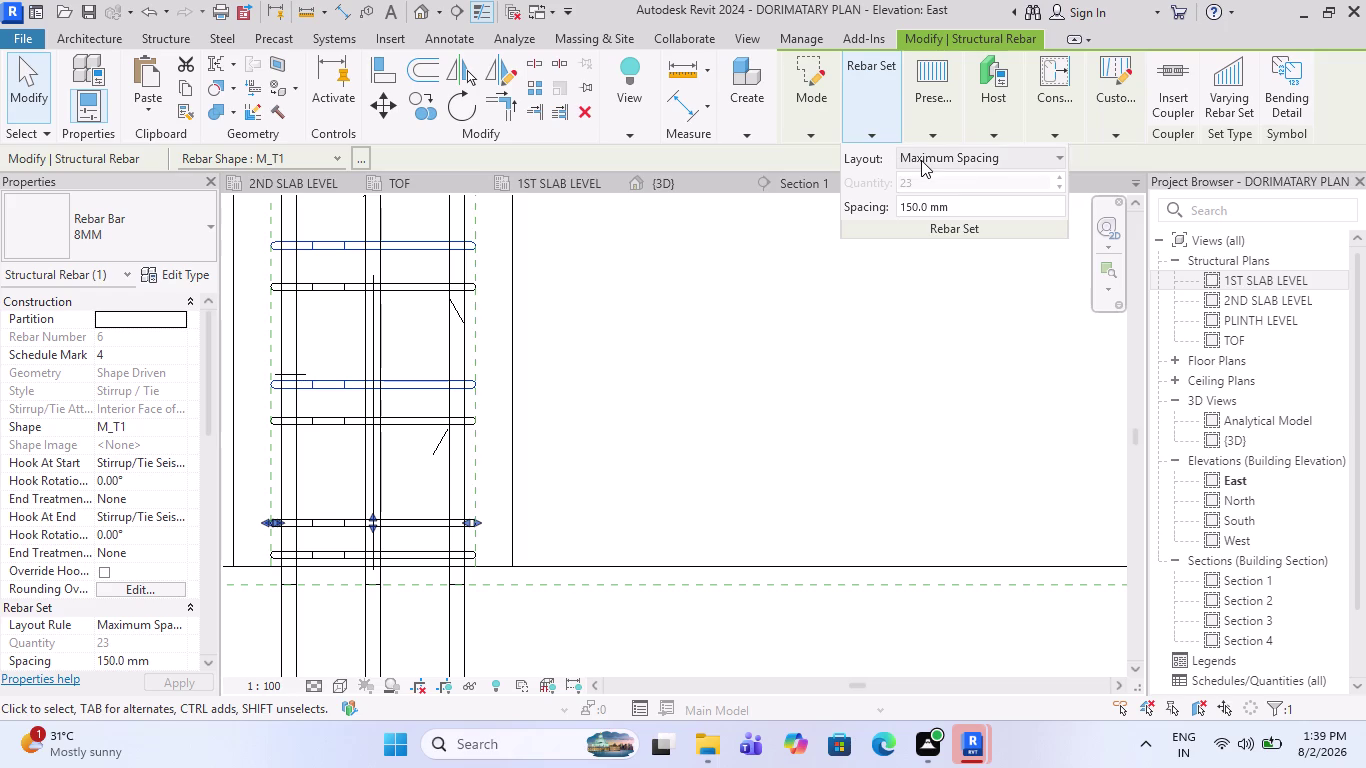
click(921, 160)
click(923, 185)
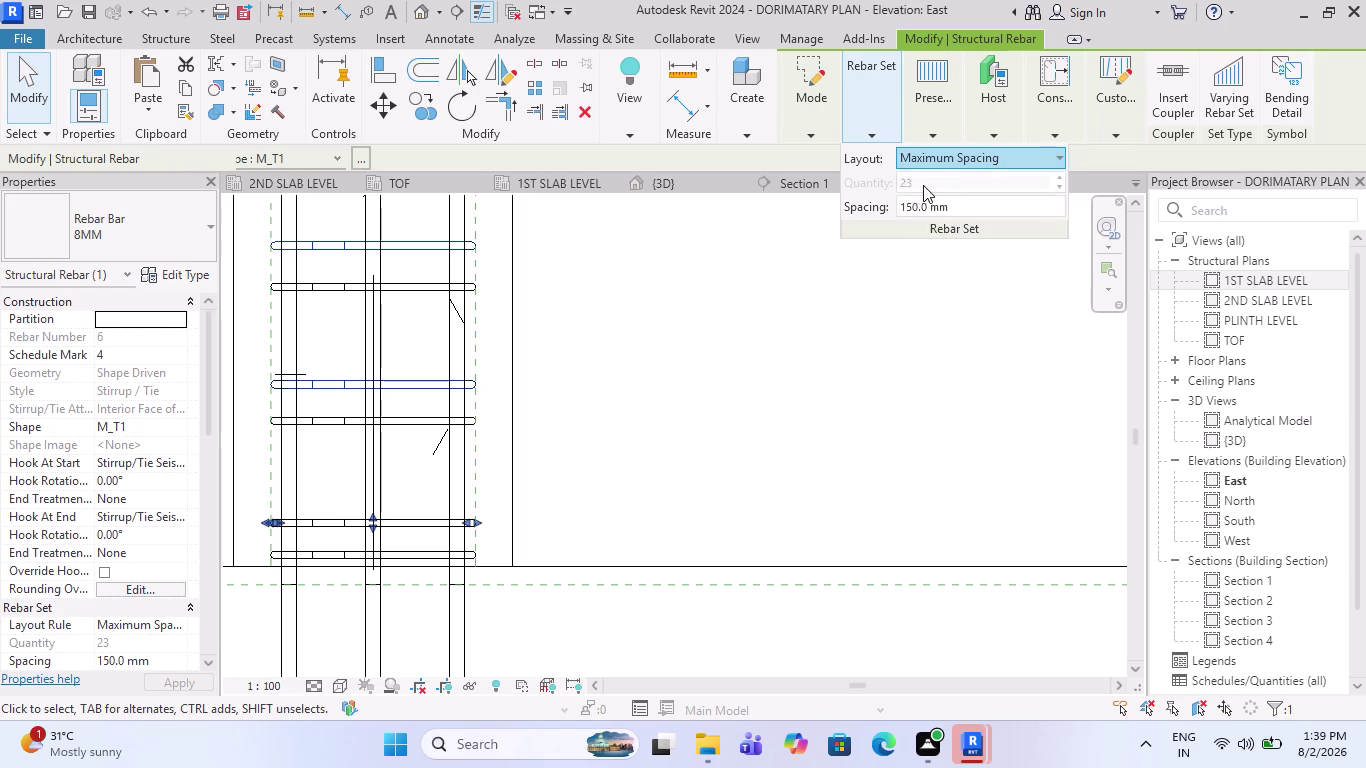
click(419, 521)
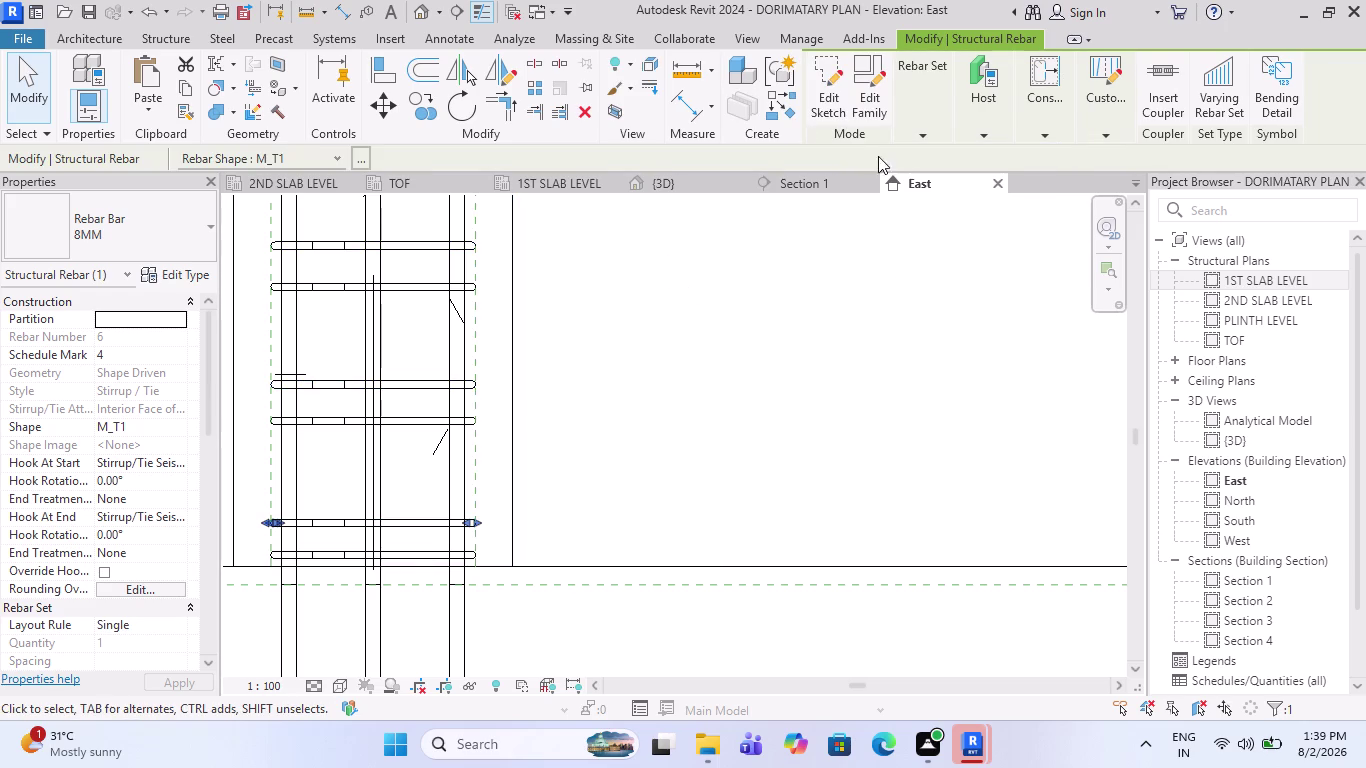
Give the column stirrup set a Maximum Spacing layout at 150 mm.
key(Escape)
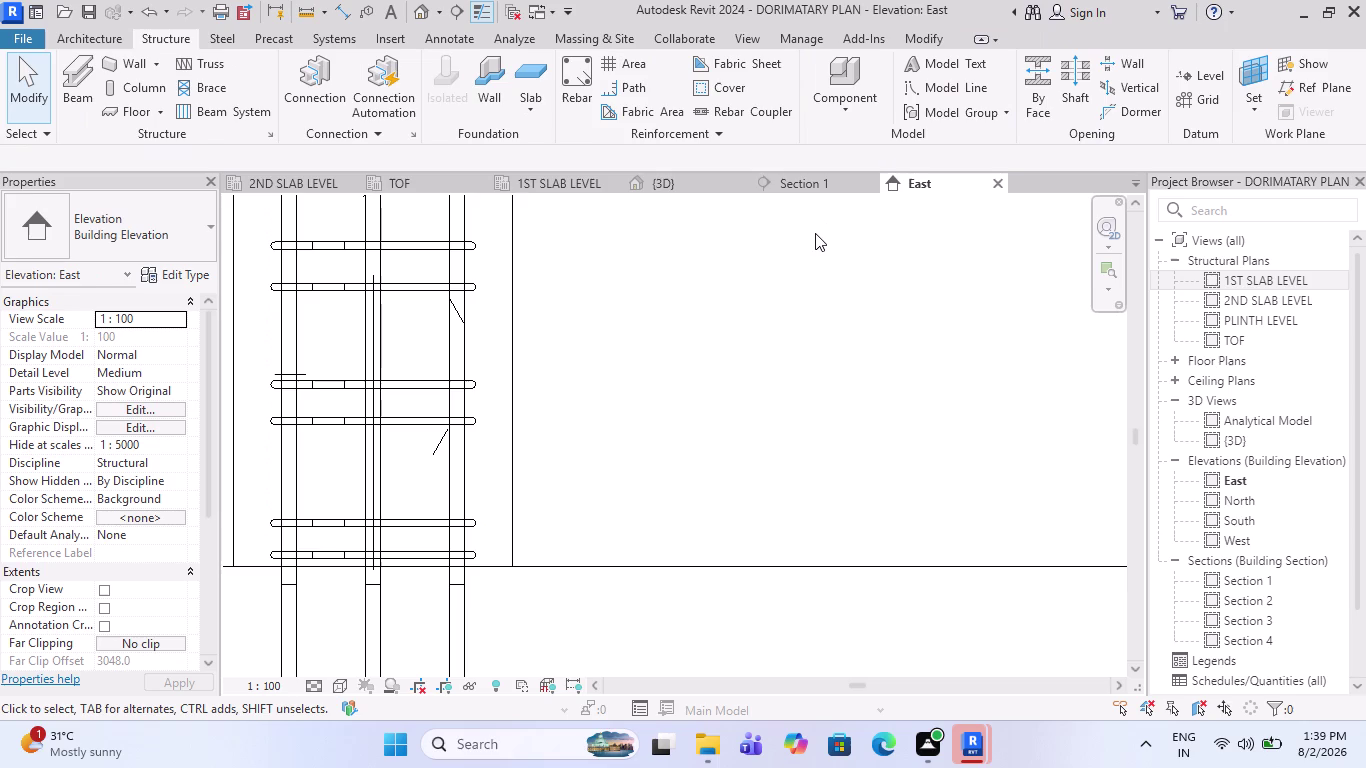
click(418, 527)
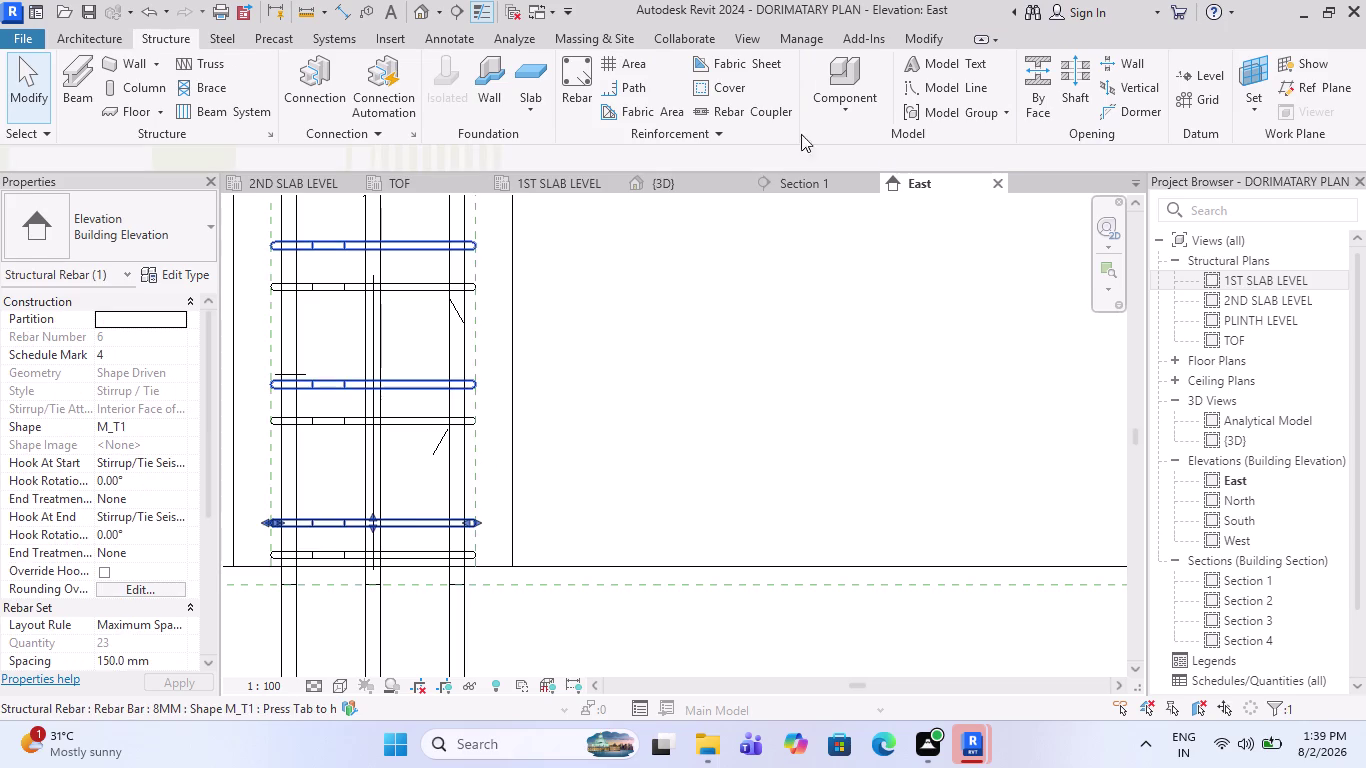
click(866, 132)
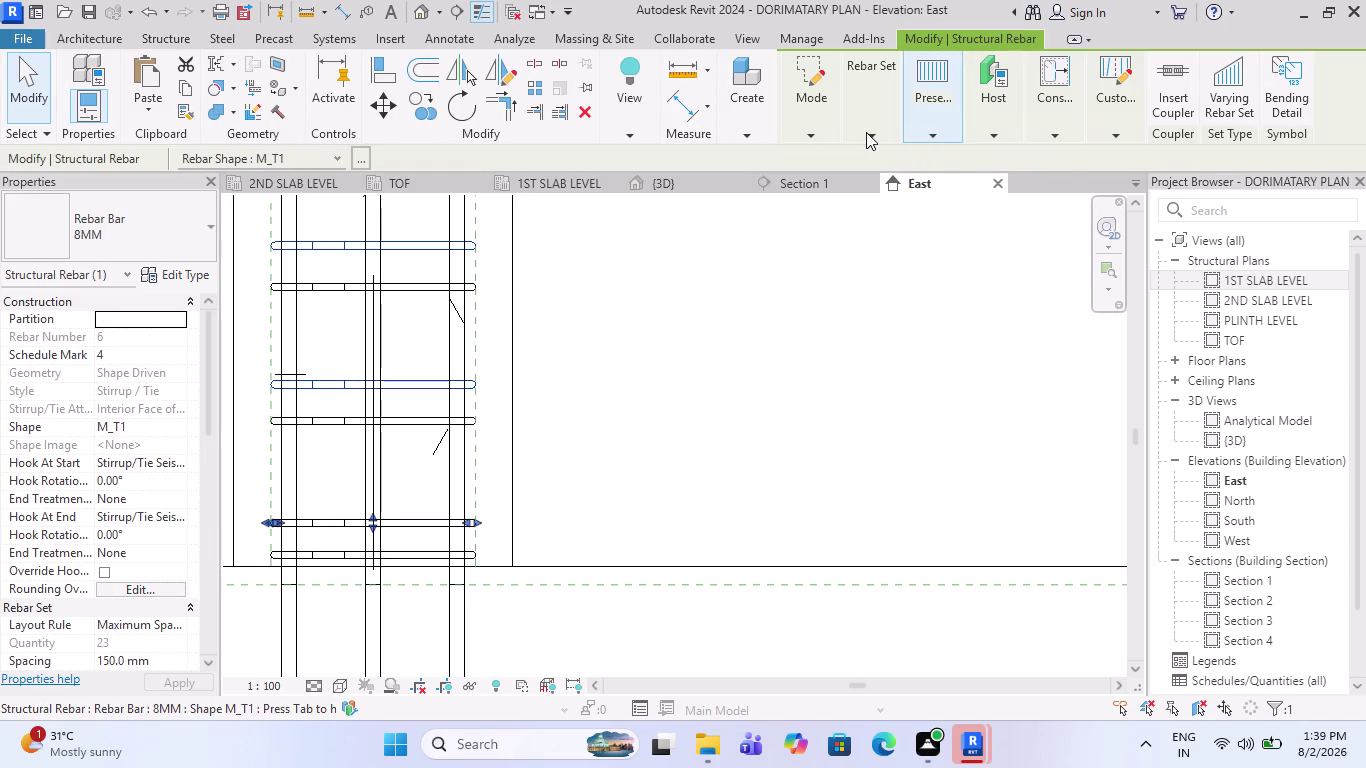
click(936, 160)
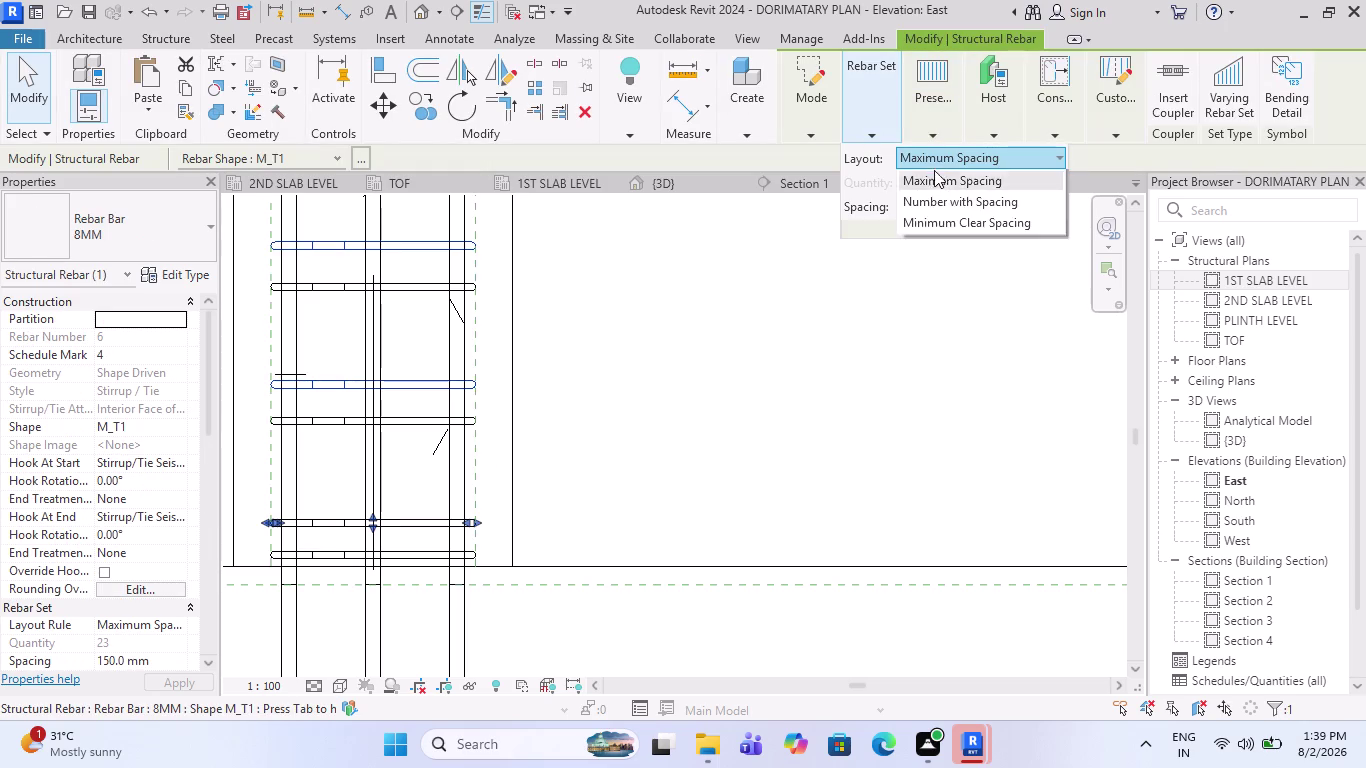
click(934, 182)
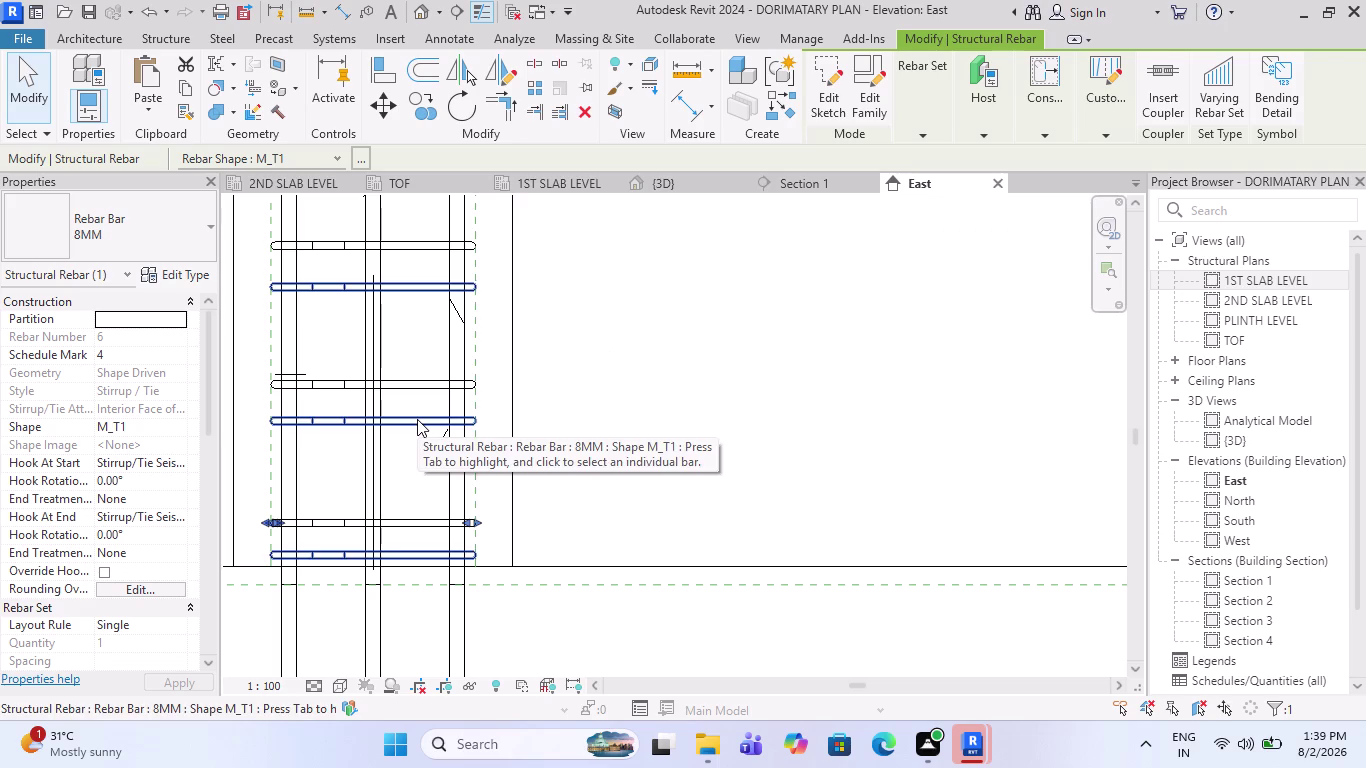
Window-select the four upper-storey columns, a 286-item selection including 262 rebar.
key(Escape)
scroll(down, 3)
scroll(down, 3)
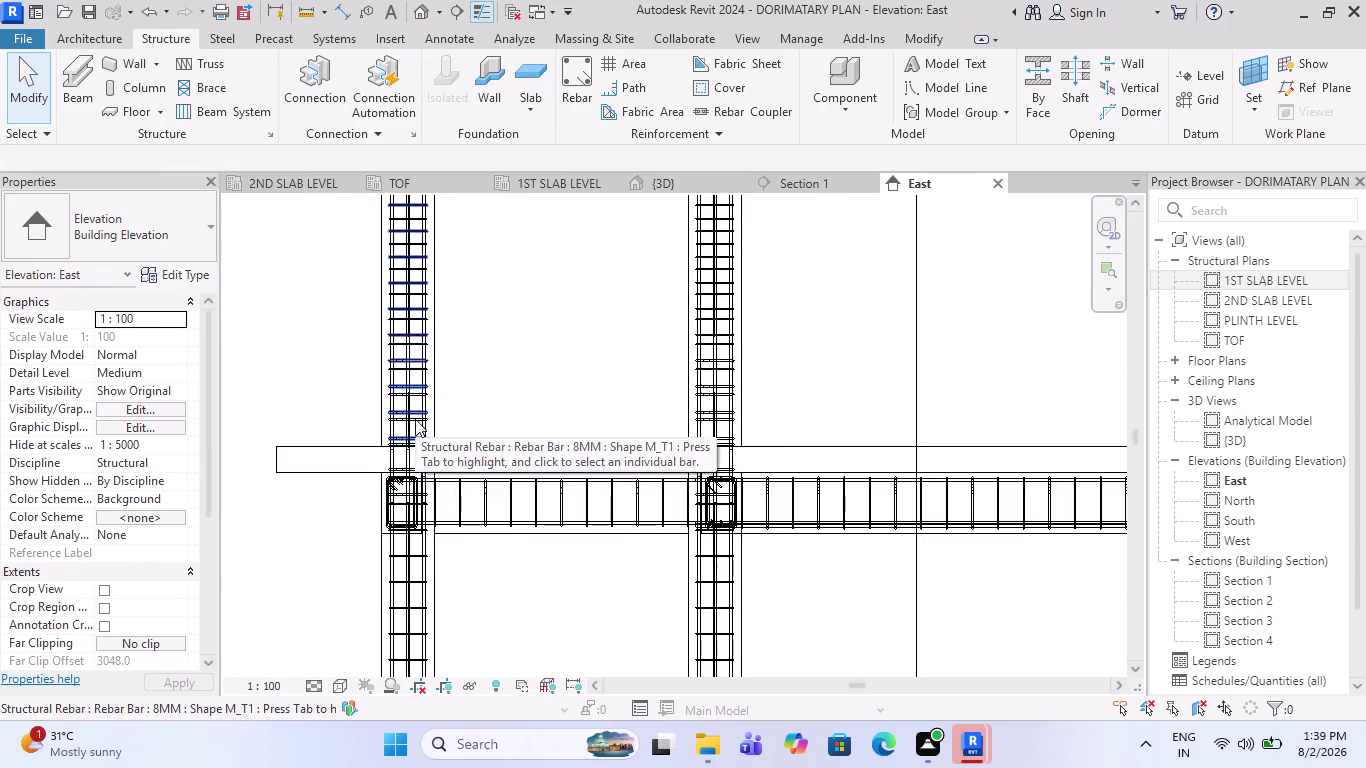
scroll(down, 3)
scroll(down, 3)
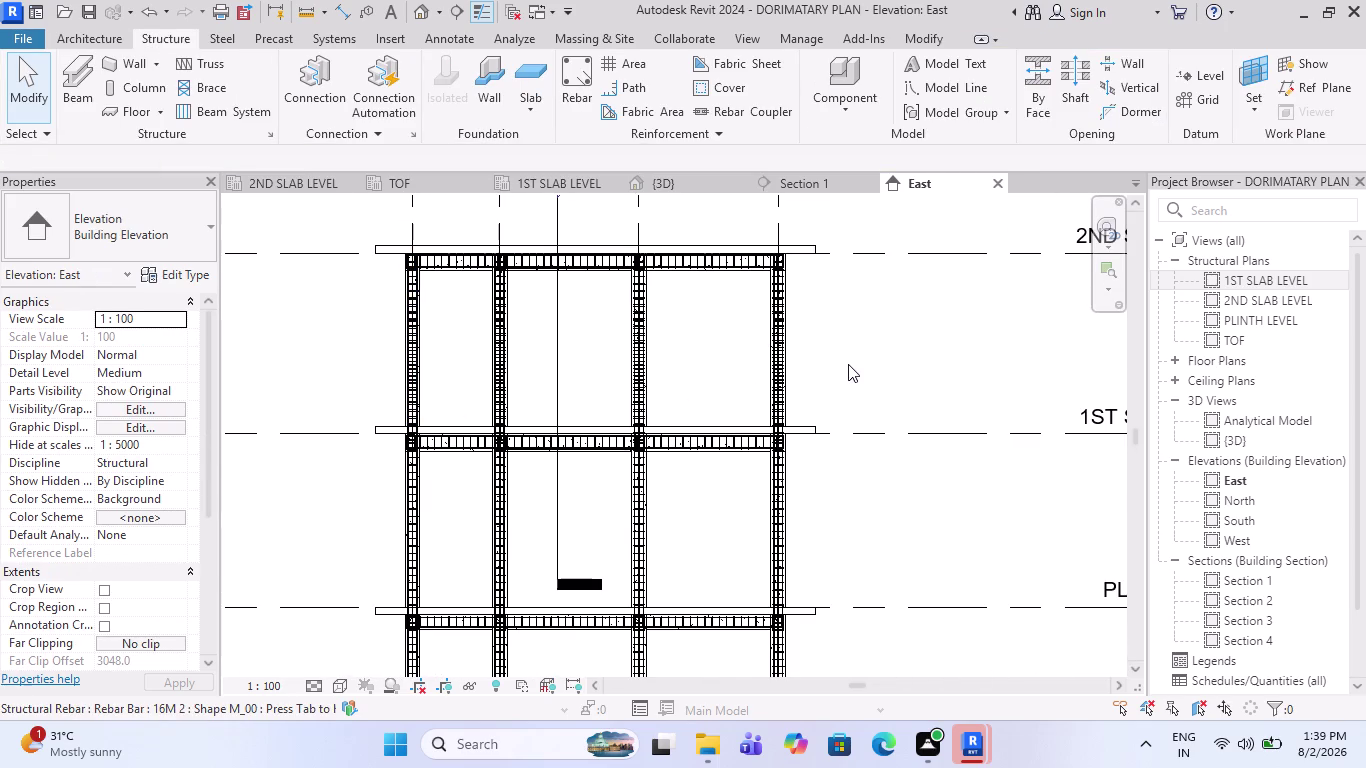
drag(921, 383, 480, 255)
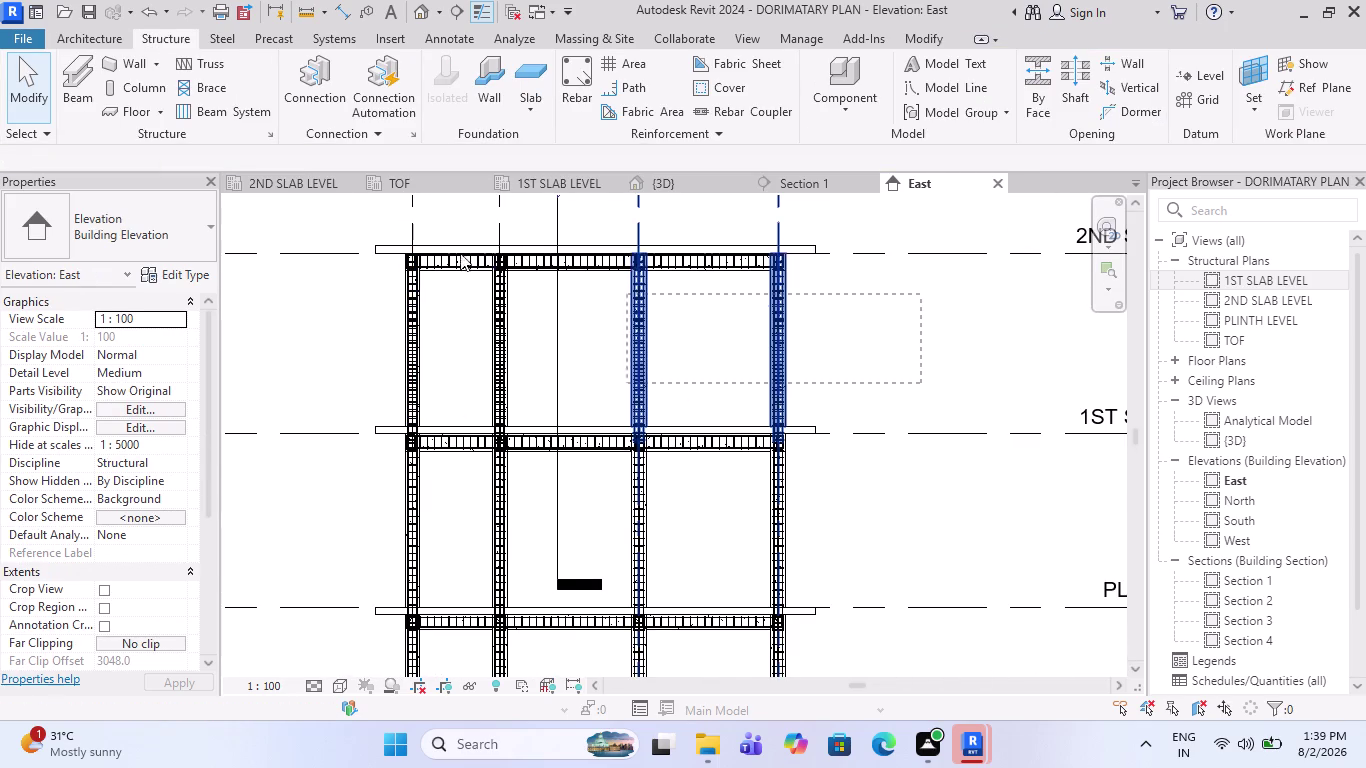
drag(480, 255, 205, 308)
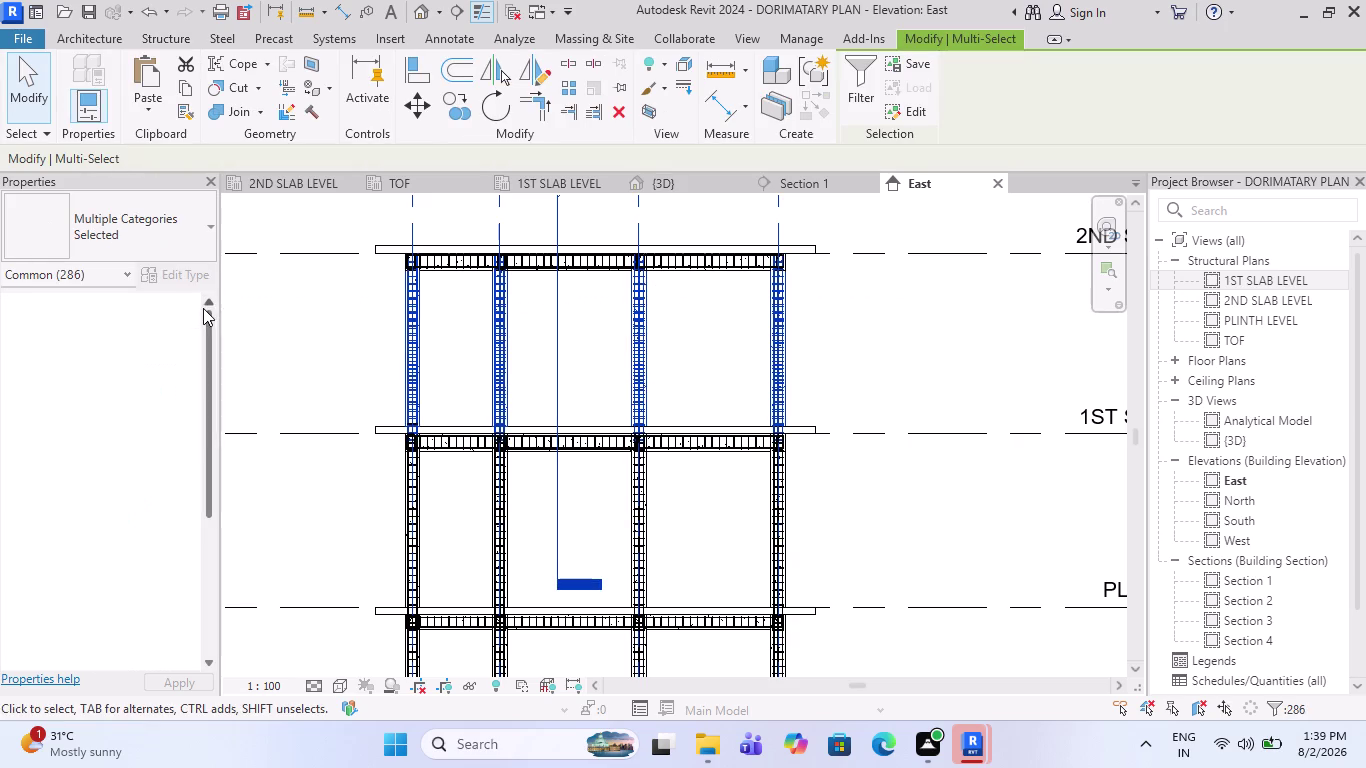
click(876, 68)
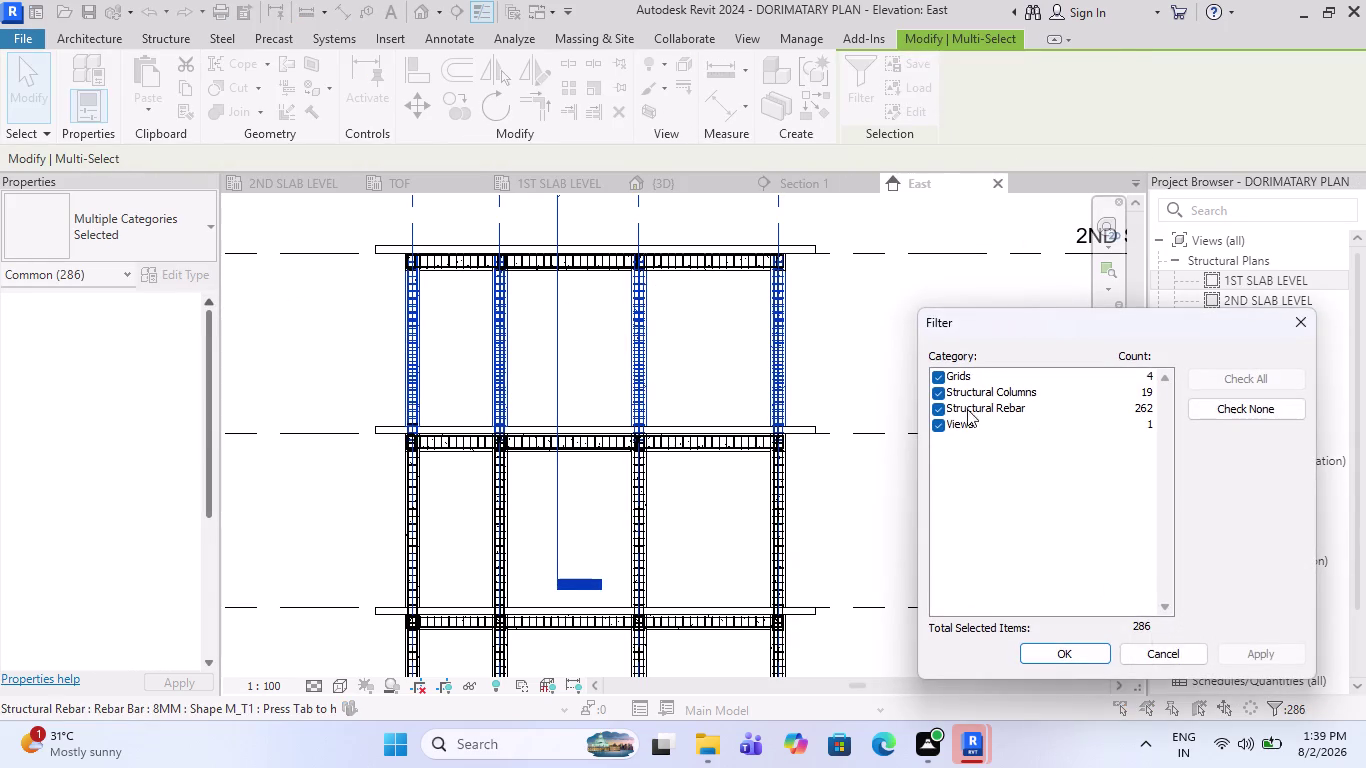
Filter the upper-storey selection down to its 262 Structural Rebar.
click(1268, 403)
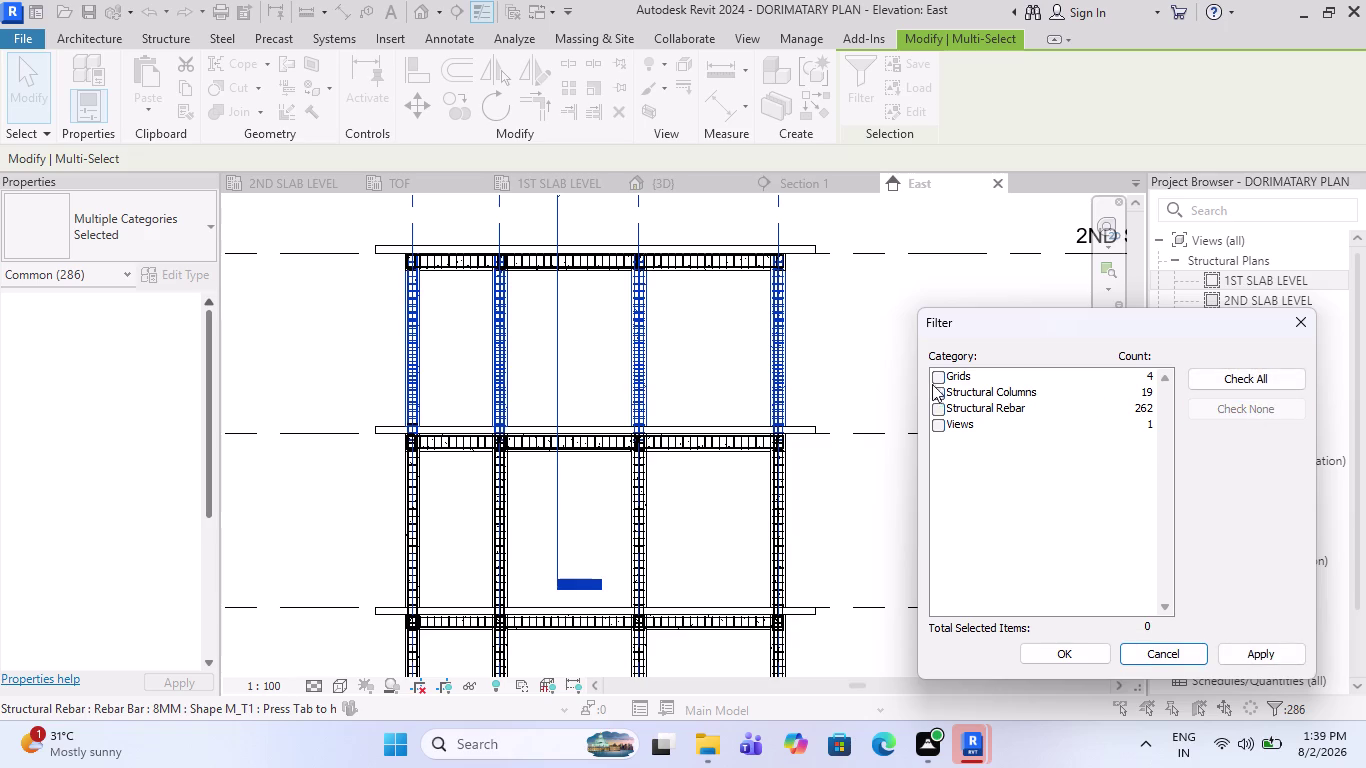
click(939, 407)
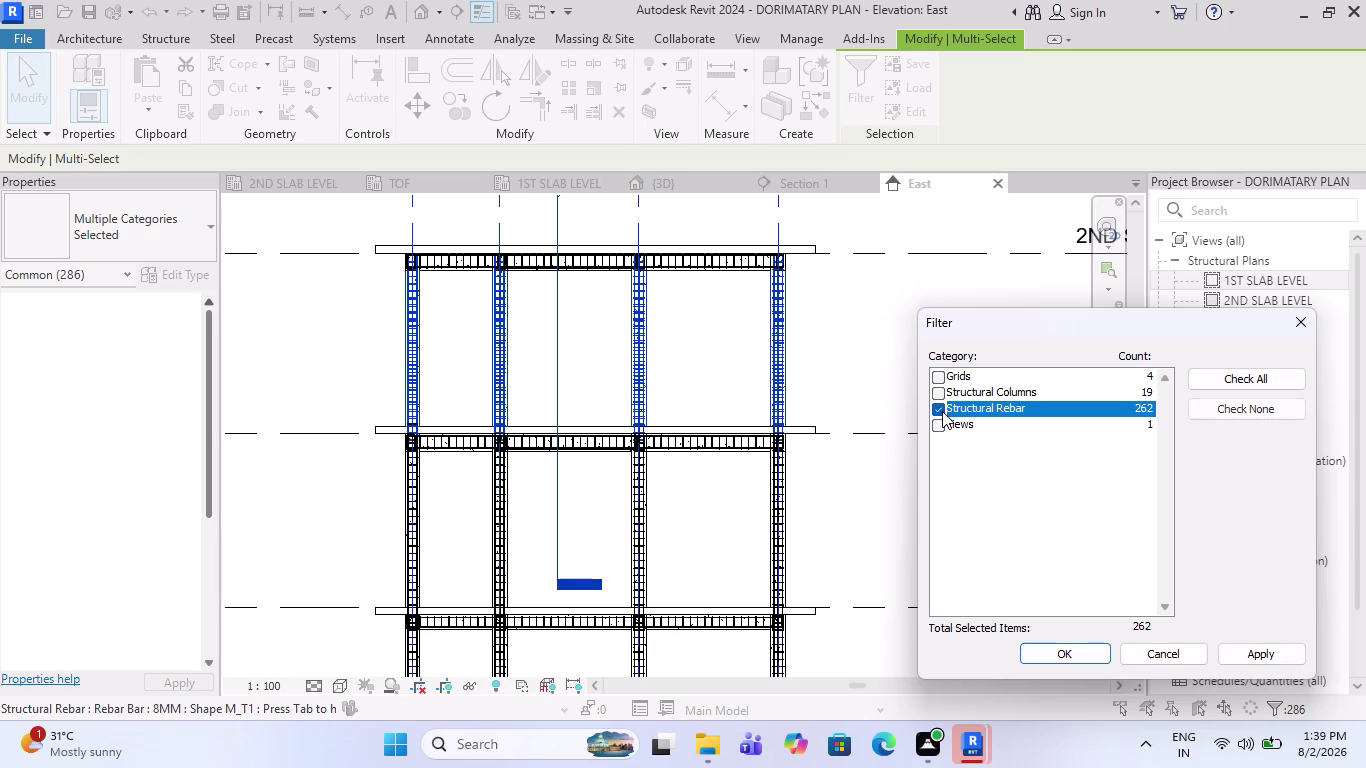
click(1067, 650)
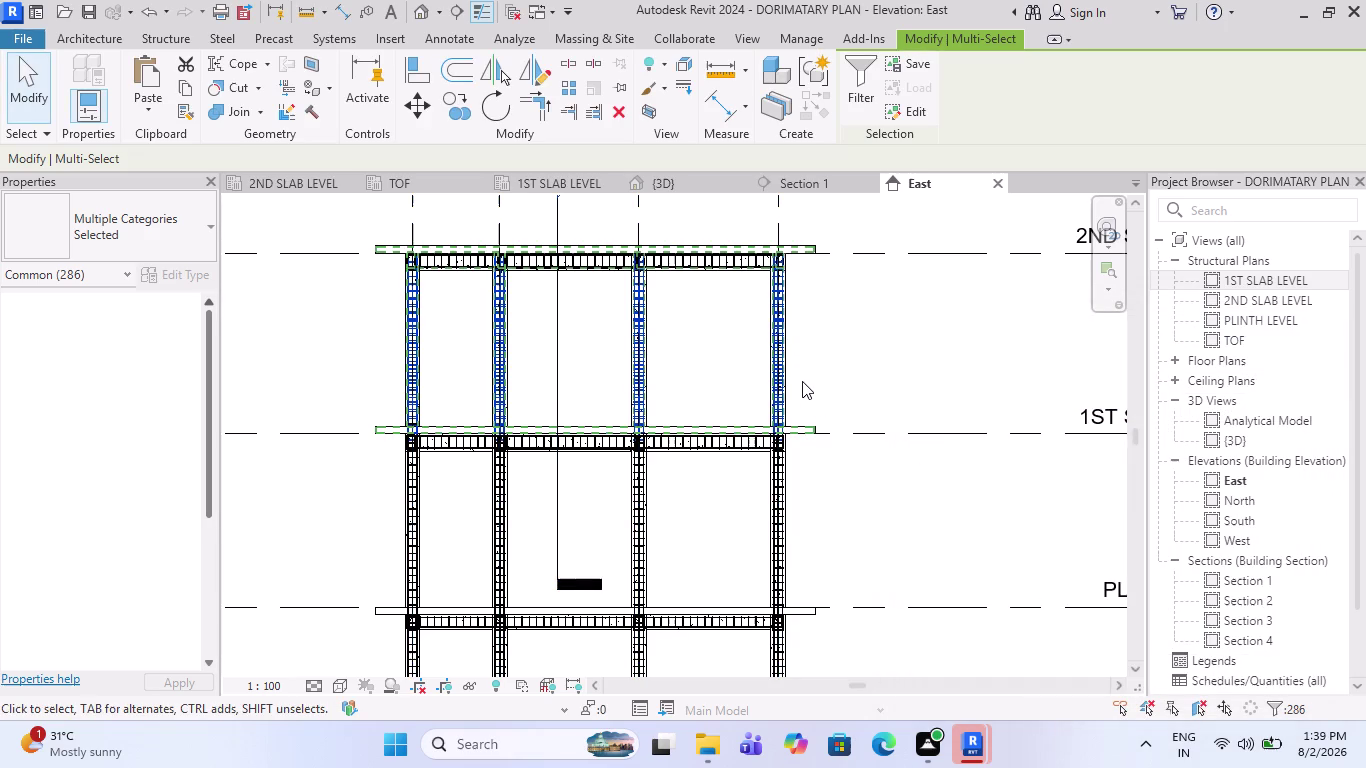
scroll(up, 3)
key(Delete)
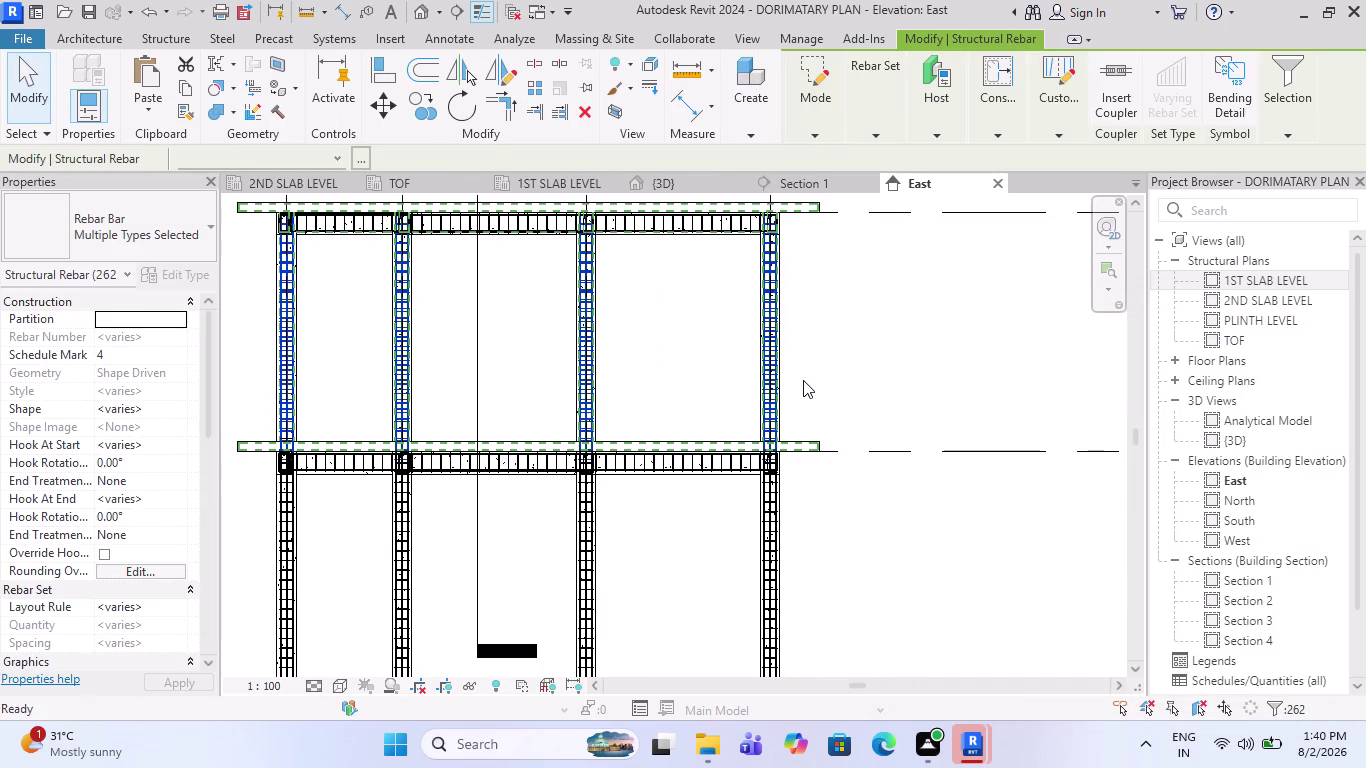
Window-select the four lower-storey columns, giving a 157-item selection.
scroll(up, 3)
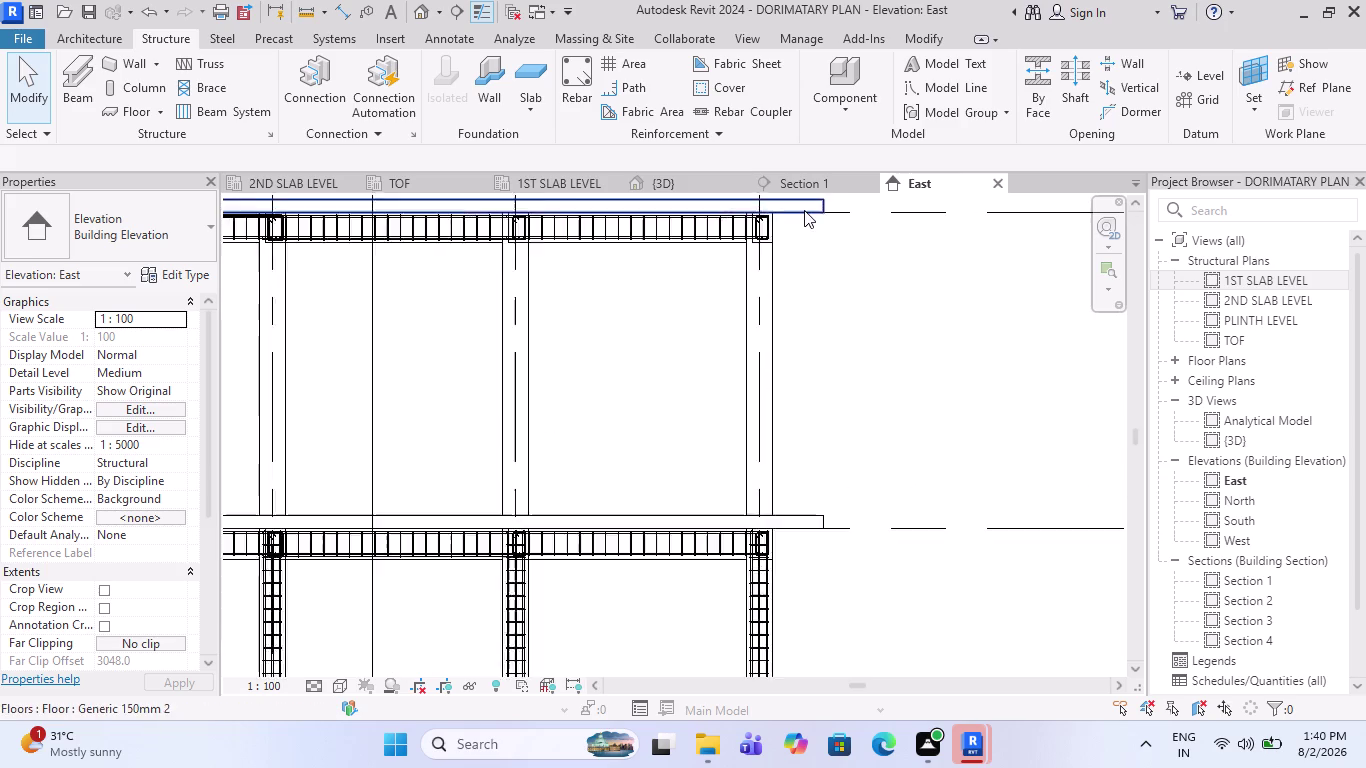
scroll(up, 3)
scroll(up, 3)
scroll(up, 3)
scroll(down, 3)
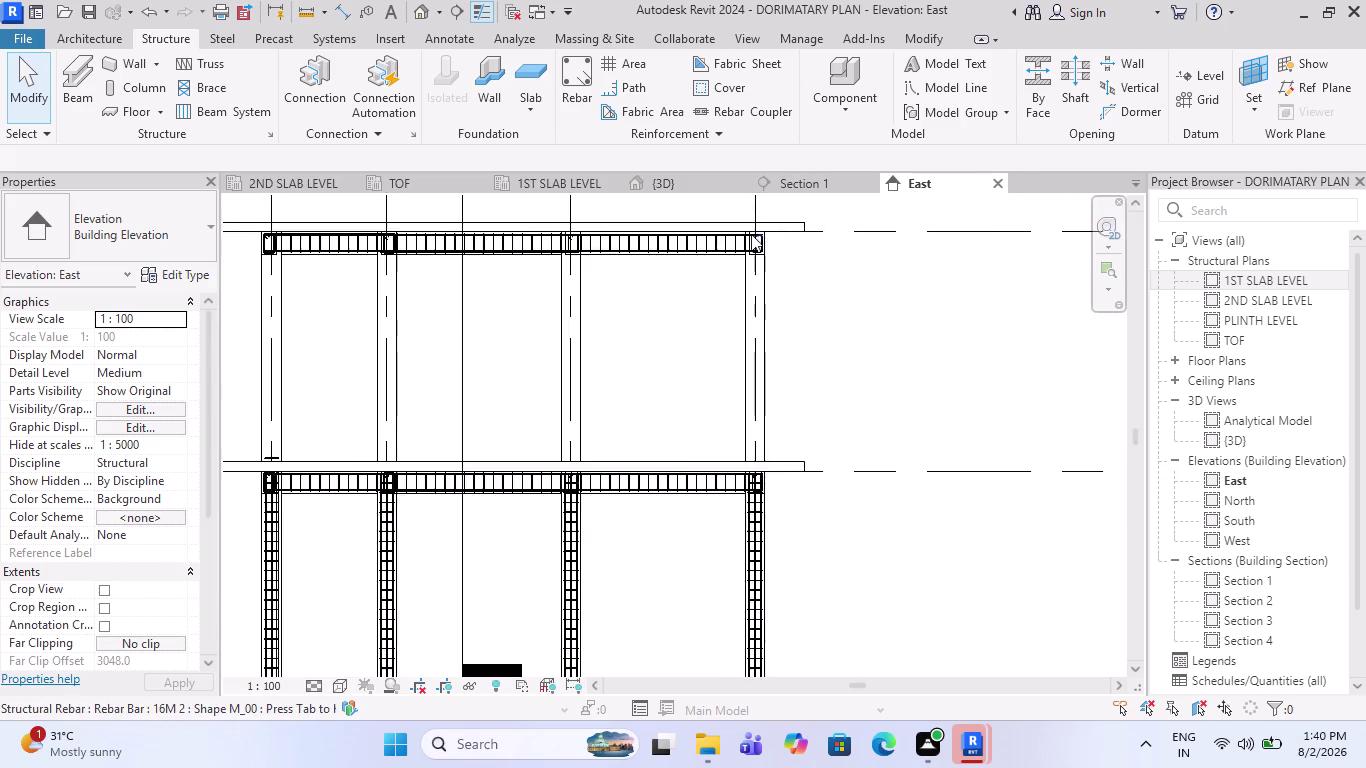
scroll(down, 3)
scroll(up, 3)
scroll(down, 3)
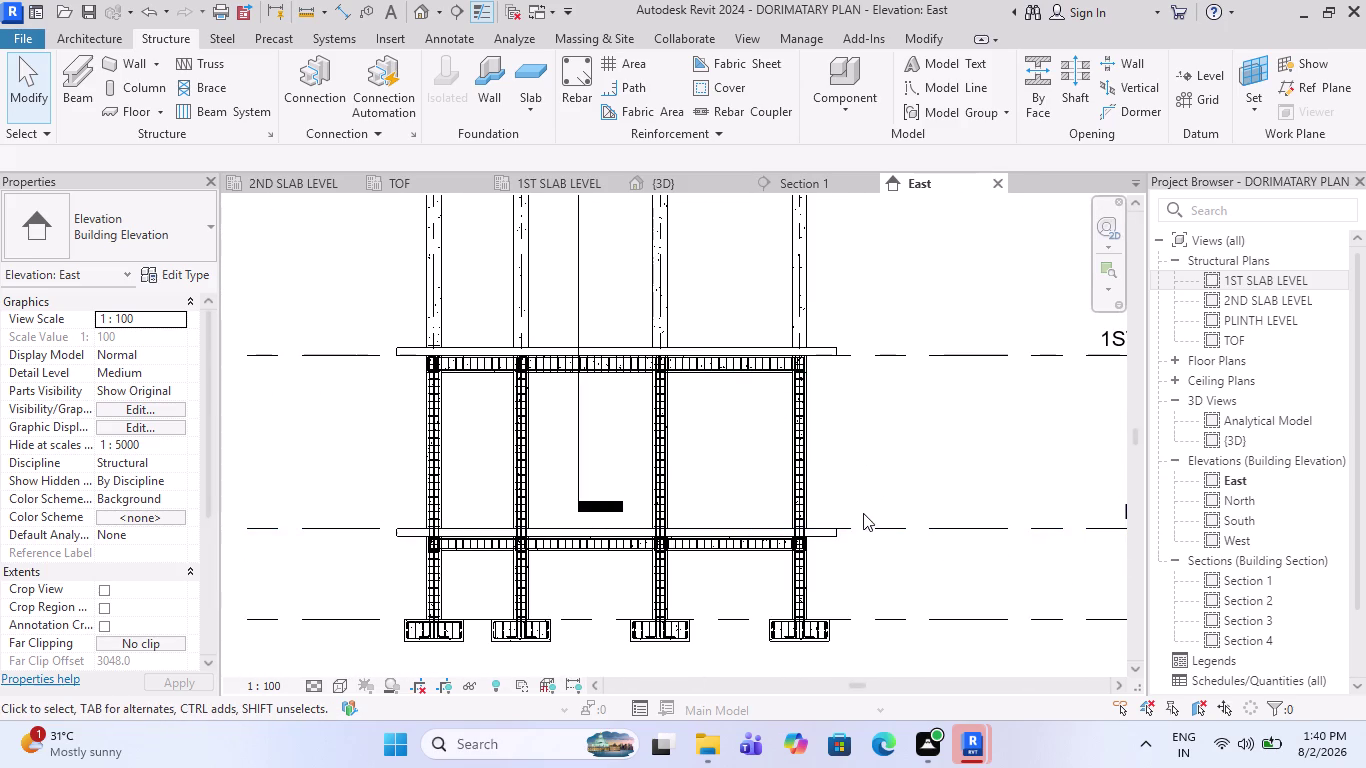
drag(862, 502, 541, 383)
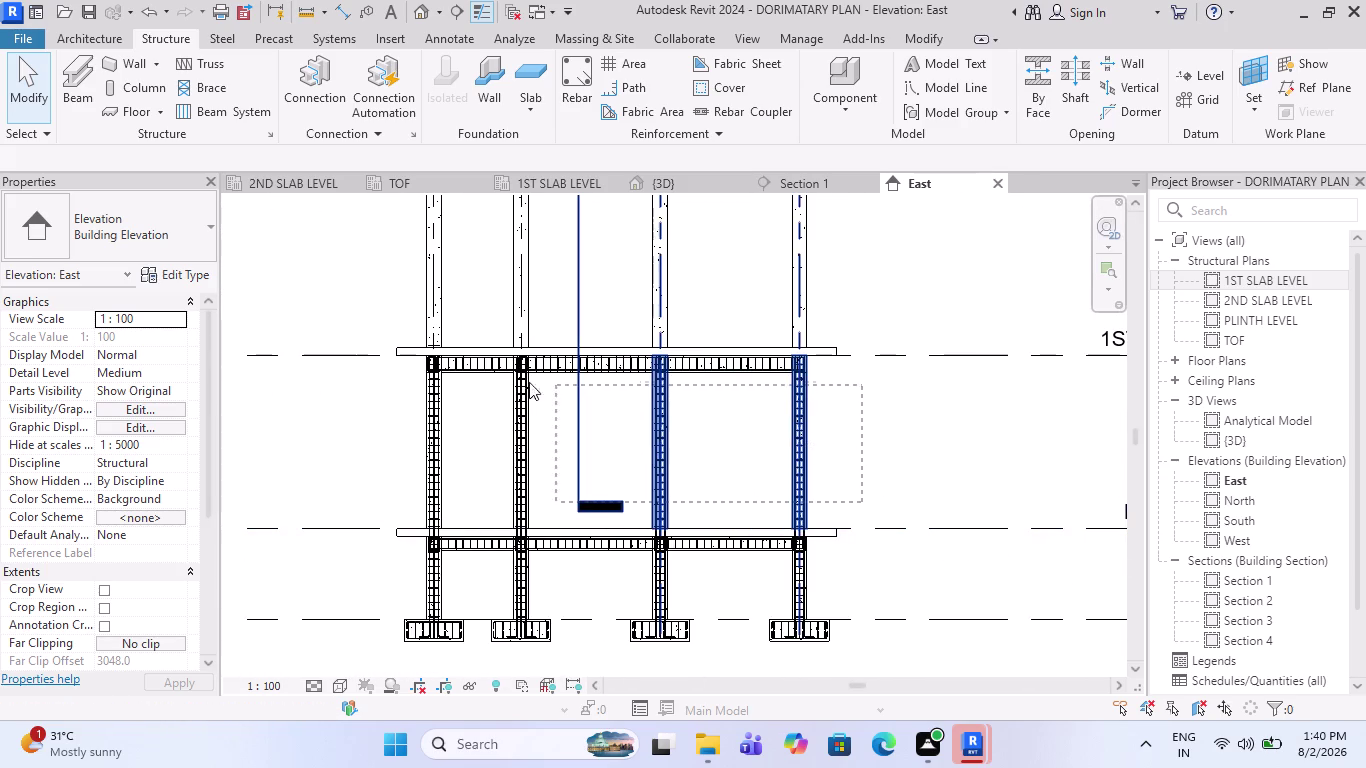
drag(541, 383, 388, 382)
scroll(down, 3)
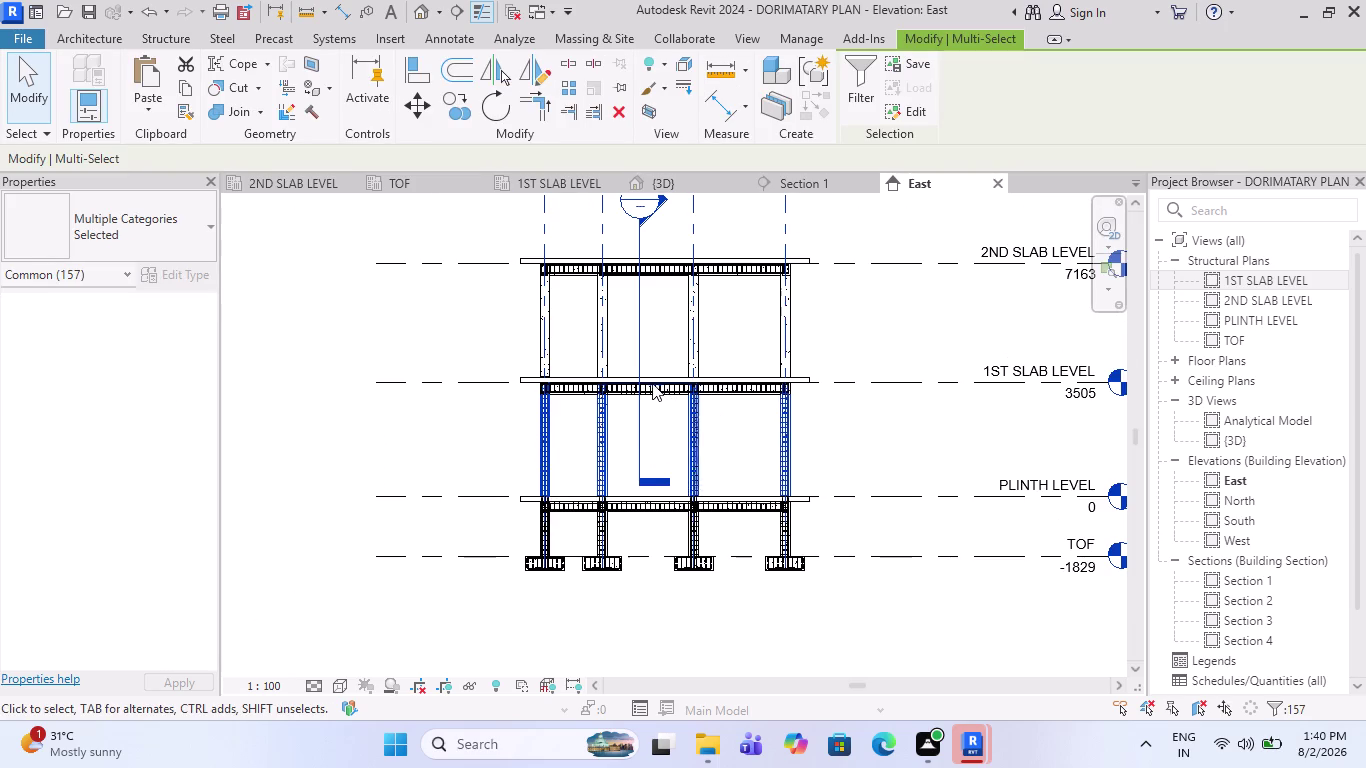
Filter the lower-storey selection to only its 133 Structural Rebar.
click(867, 92)
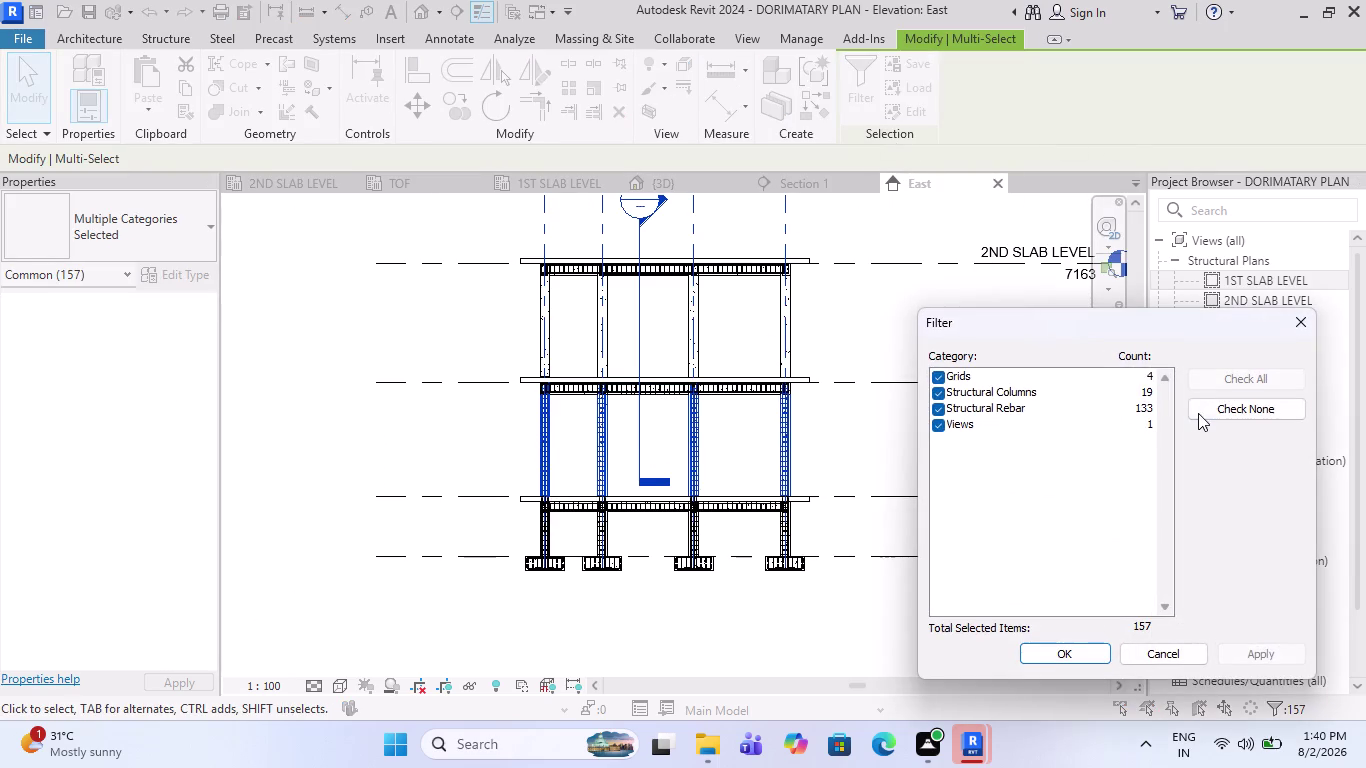
click(1213, 414)
click(936, 406)
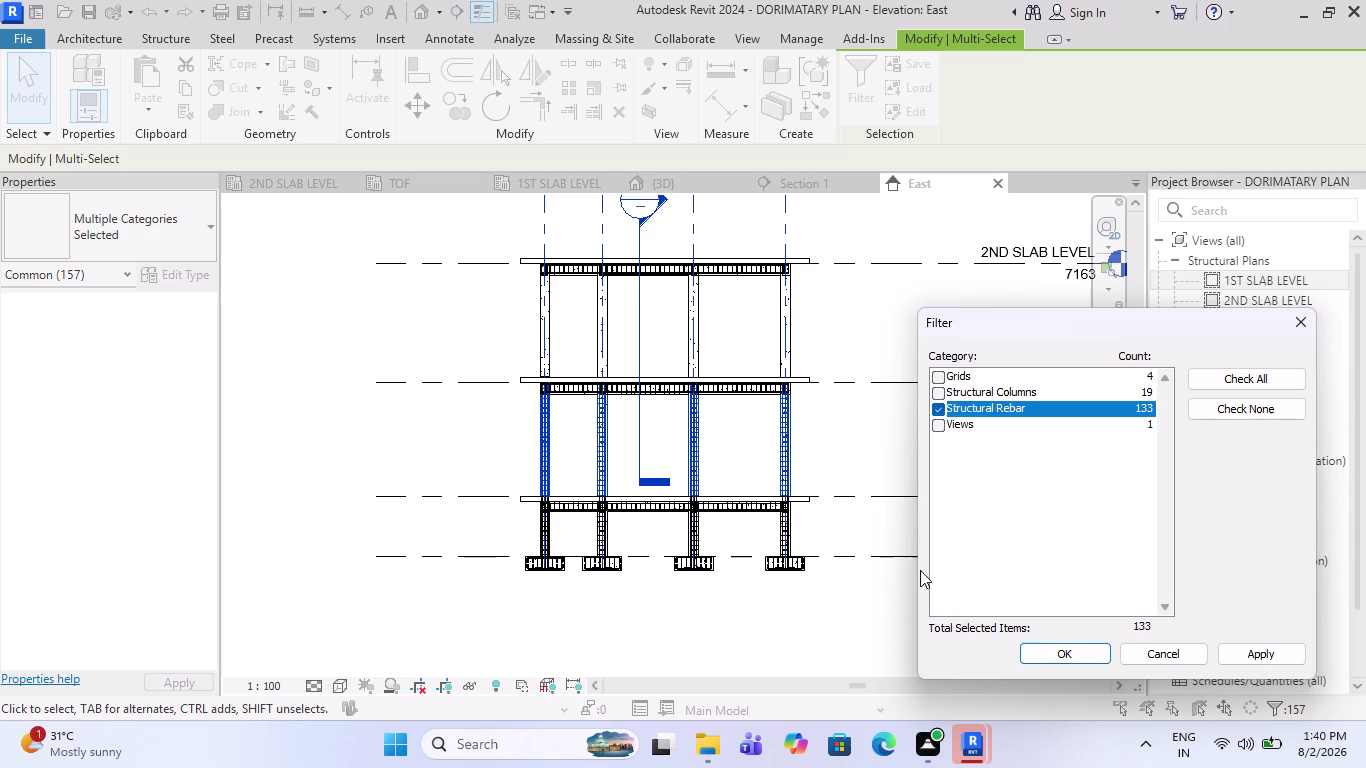
scroll(up, 3)
scroll(up, 3)
key(Escape)
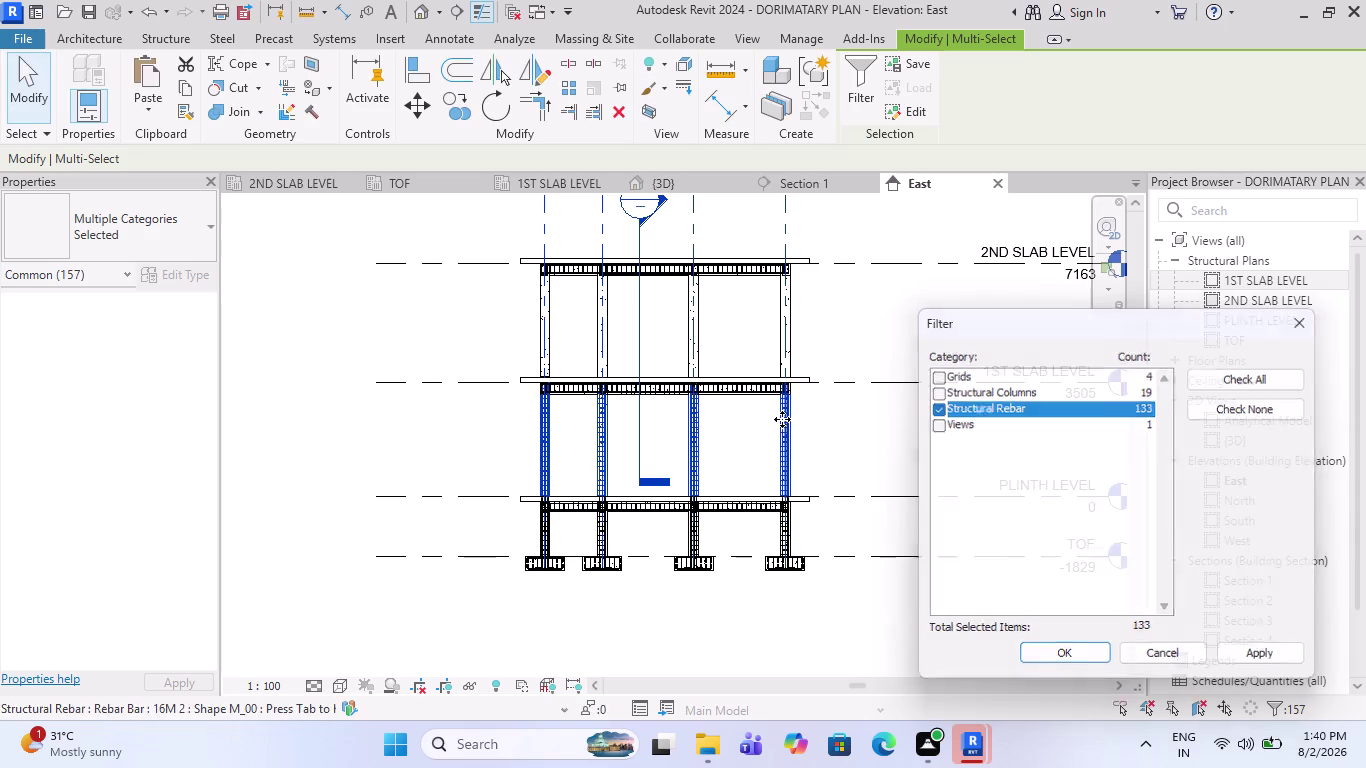
key(Escape)
Select the right-hand 230 x 300 mm ground-storey concrete column.
scroll(up, 3)
scroll(up, 3)
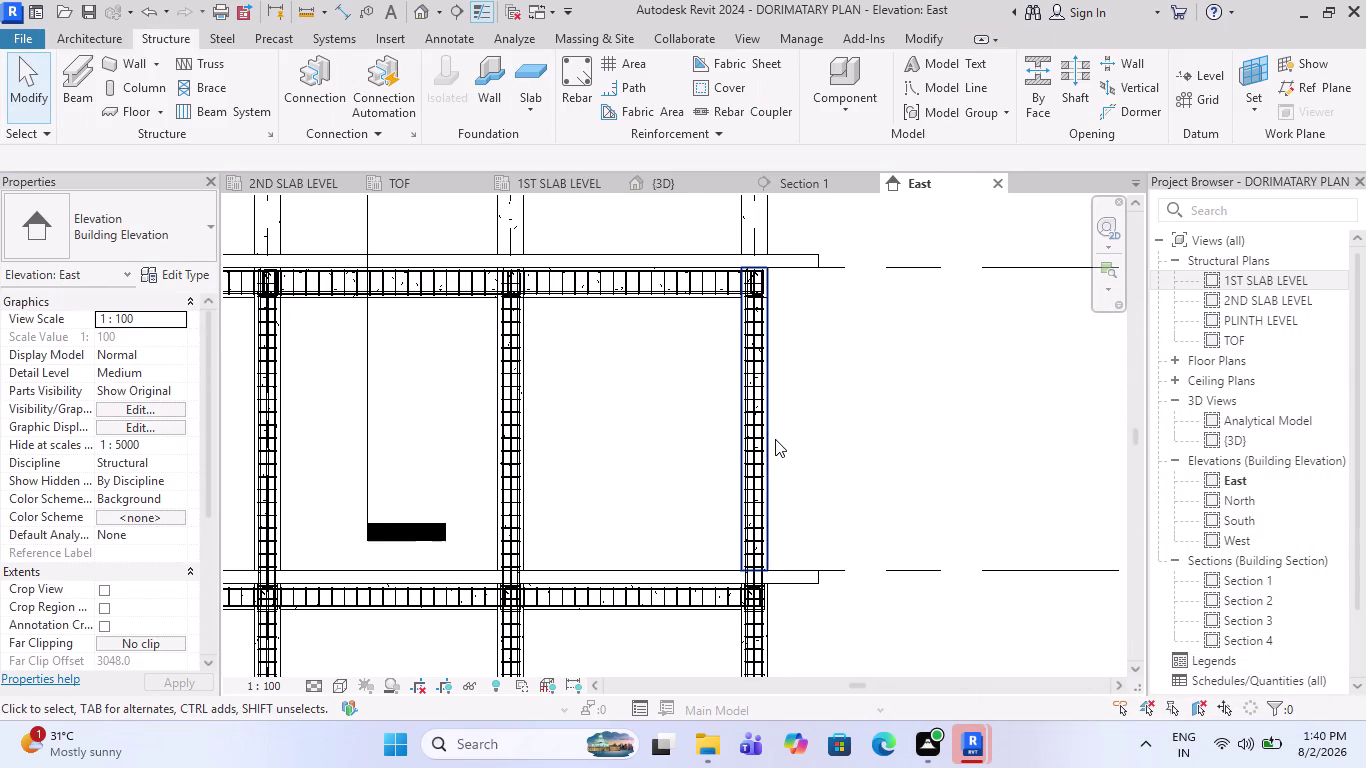
click(775, 443)
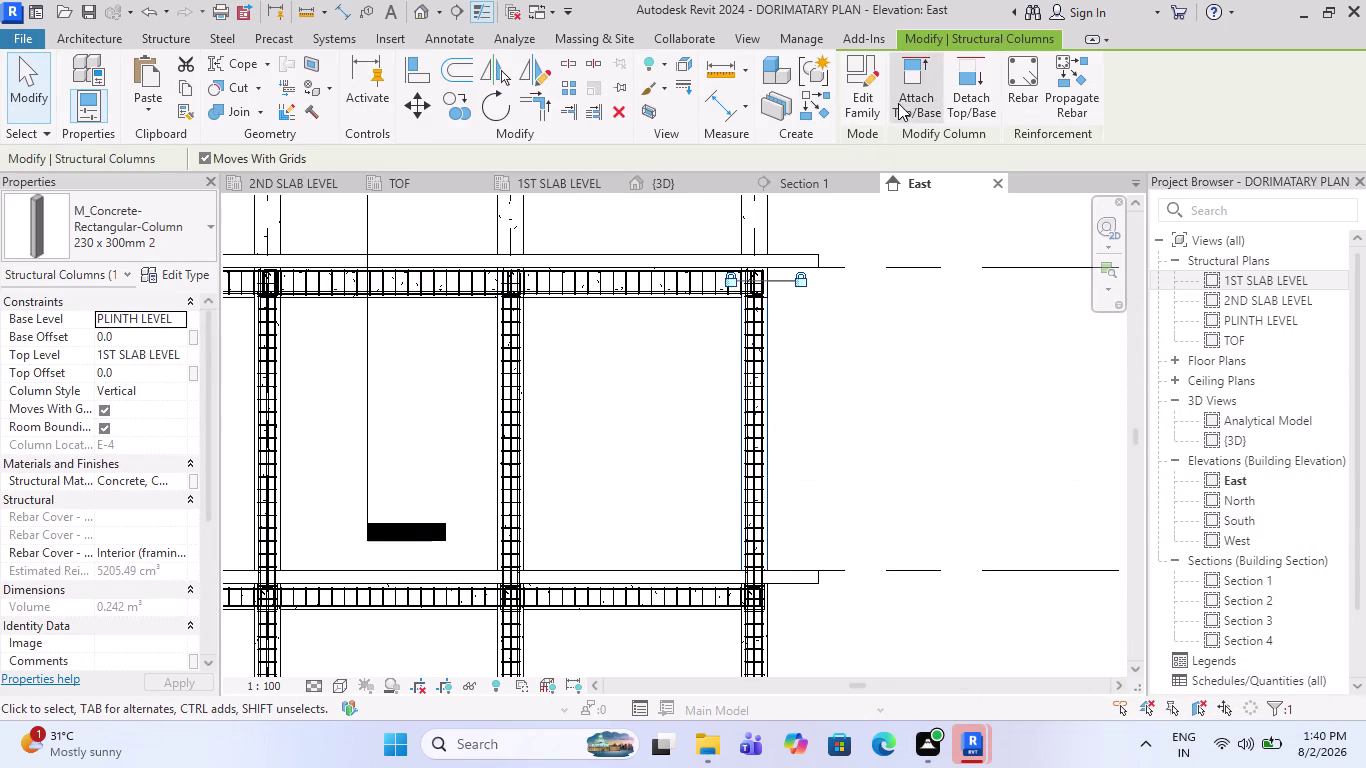
Start Propagate Rebar on the column, cancel, and reselect the column.
click(1076, 97)
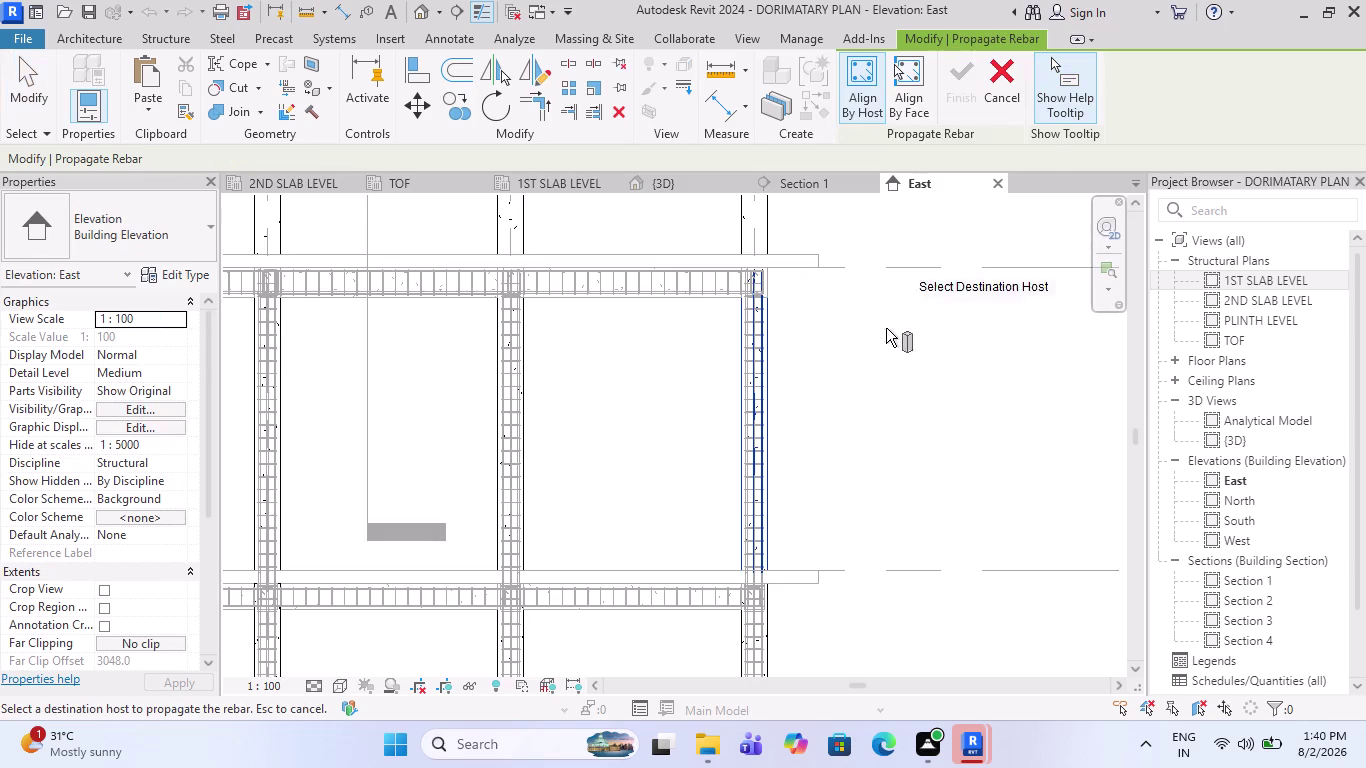
scroll(down, 3)
key(Escape)
scroll(up, 3)
key(Escape)
click(829, 401)
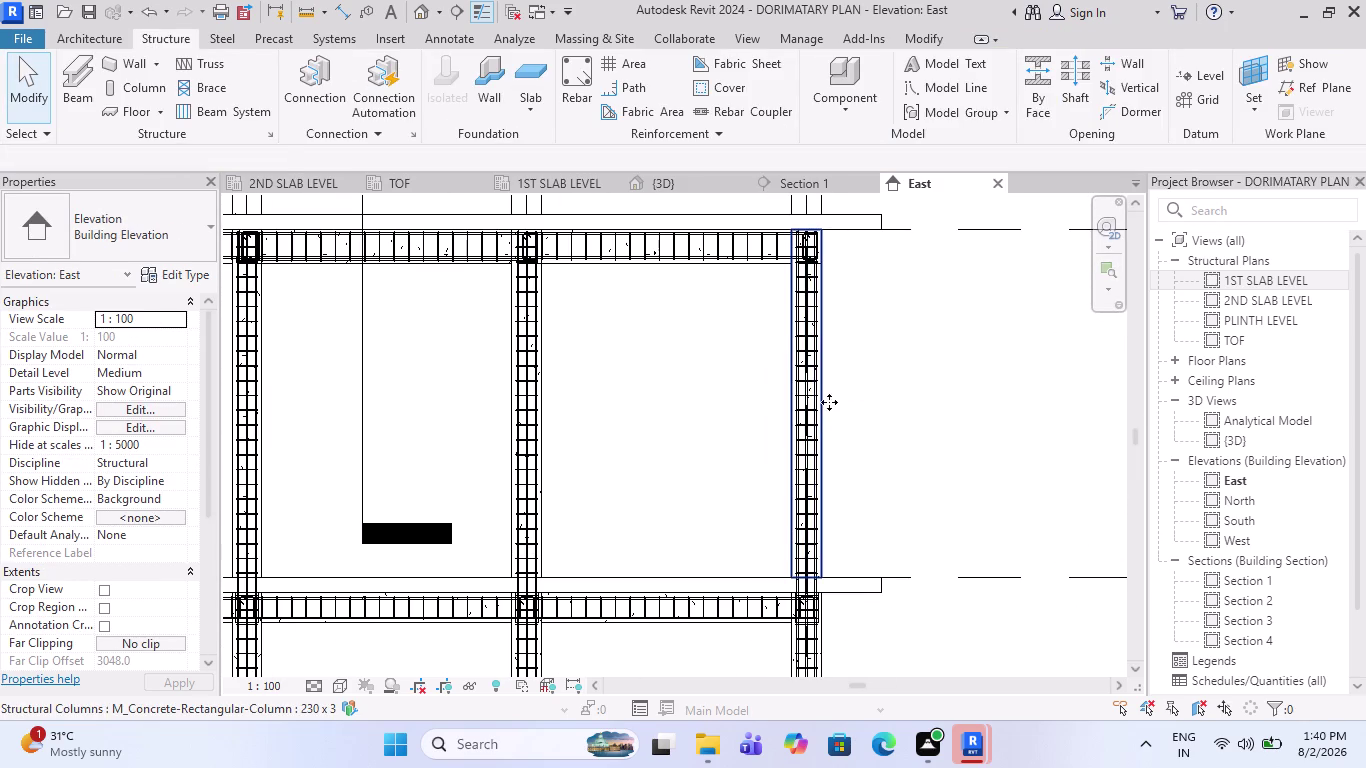
Propagate the column rebar to the destination host and finish.
click(1068, 81)
scroll(down, 3)
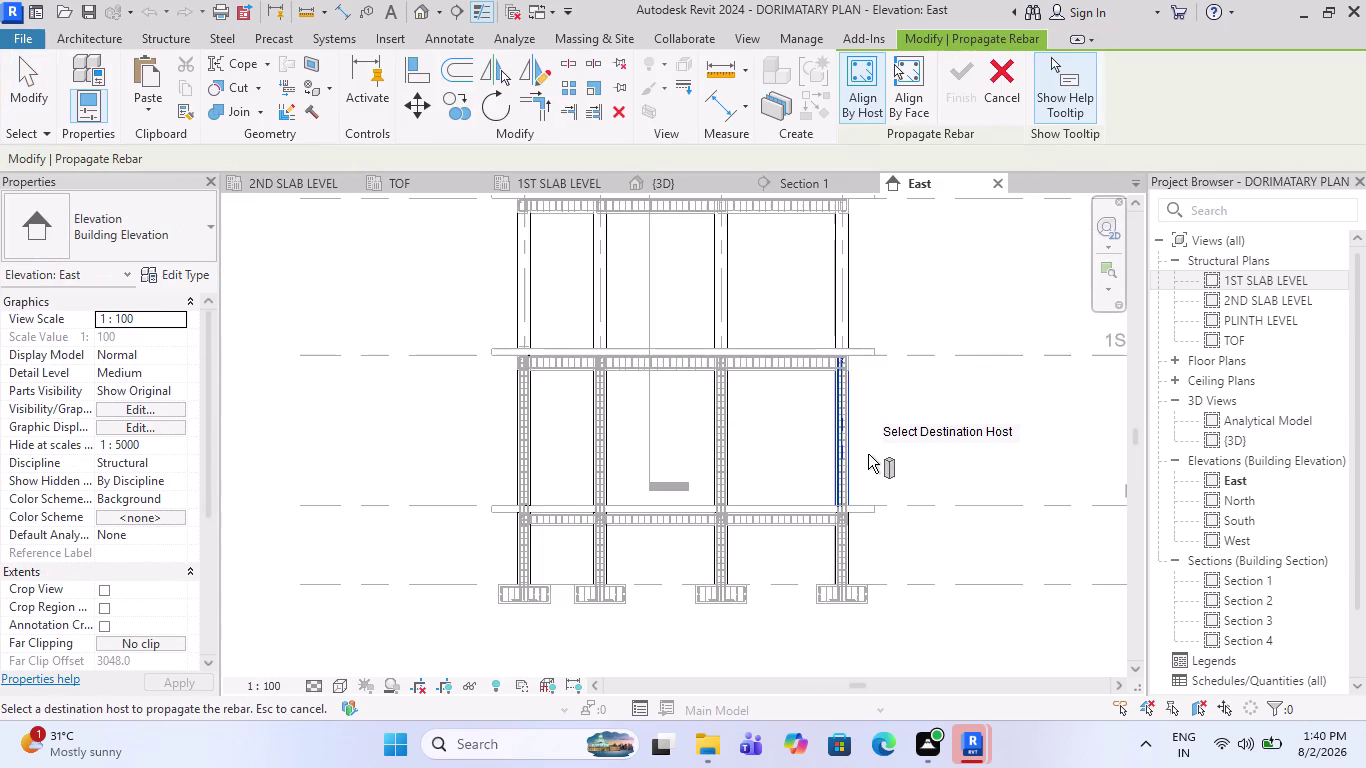
scroll(down, 3)
scroll(up, 3)
click(876, 374)
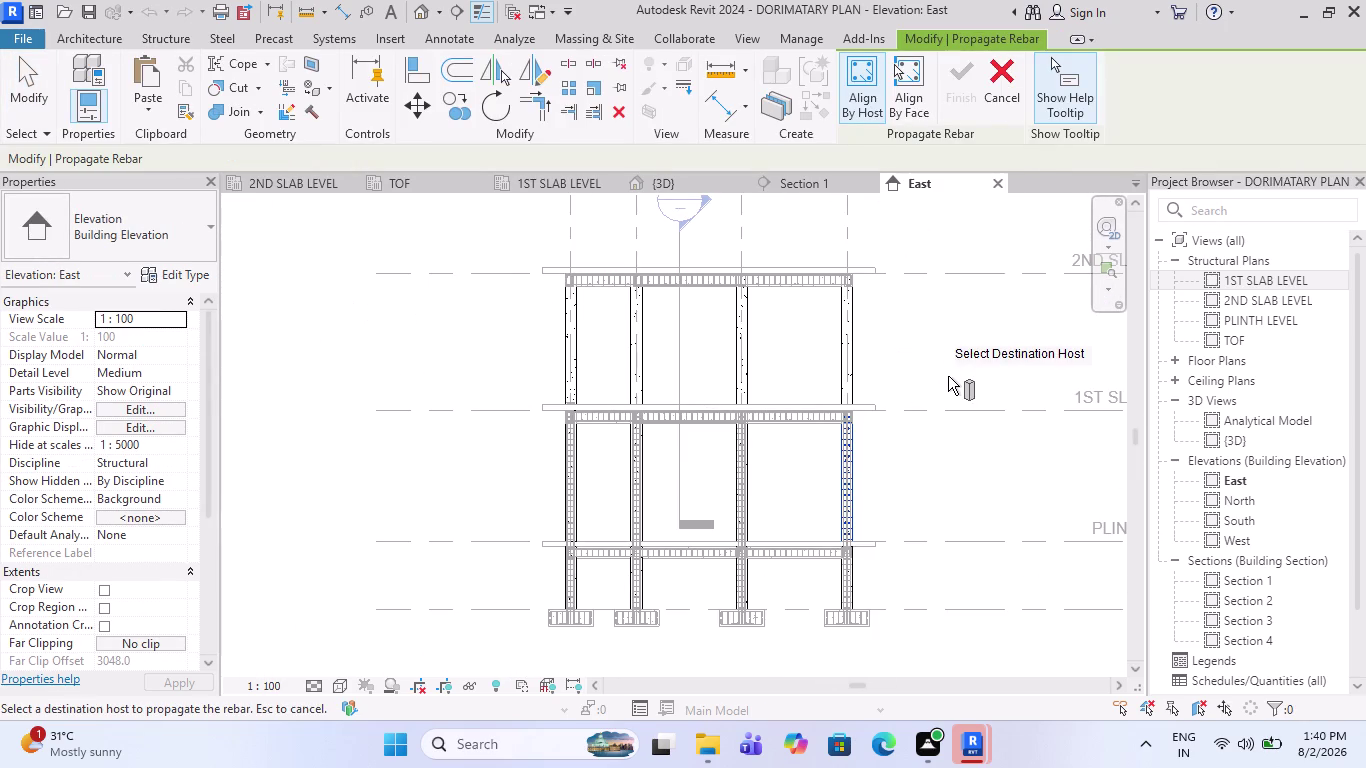
drag(952, 375, 499, 343)
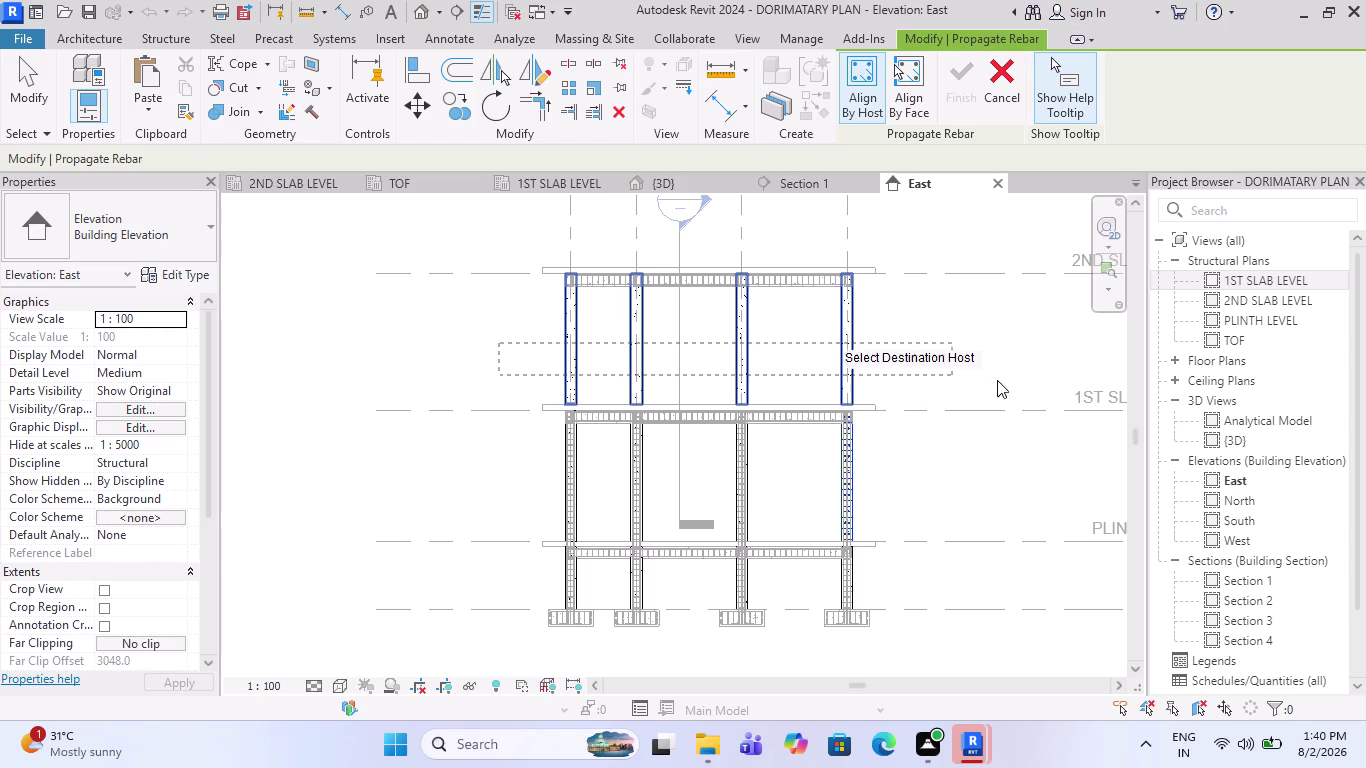
scroll(up, 3)
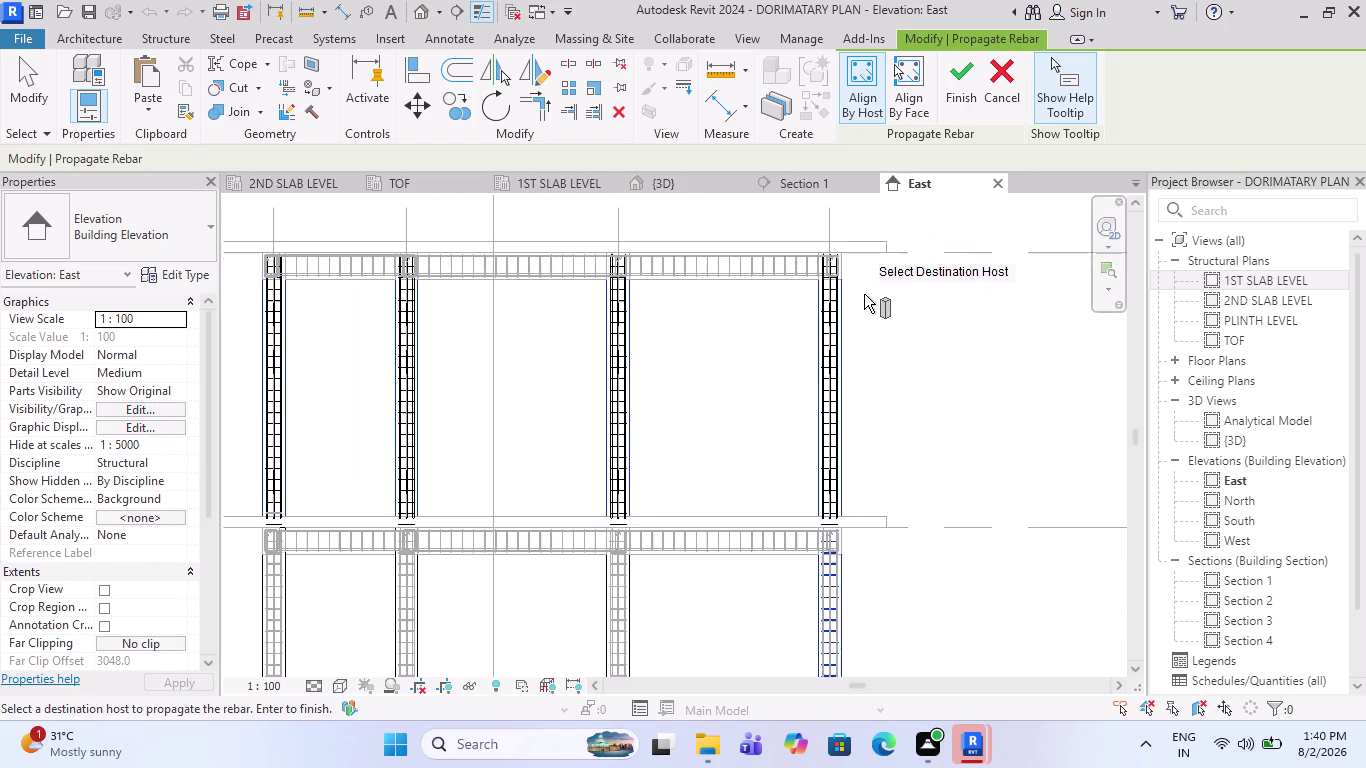
scroll(up, 3)
click(956, 76)
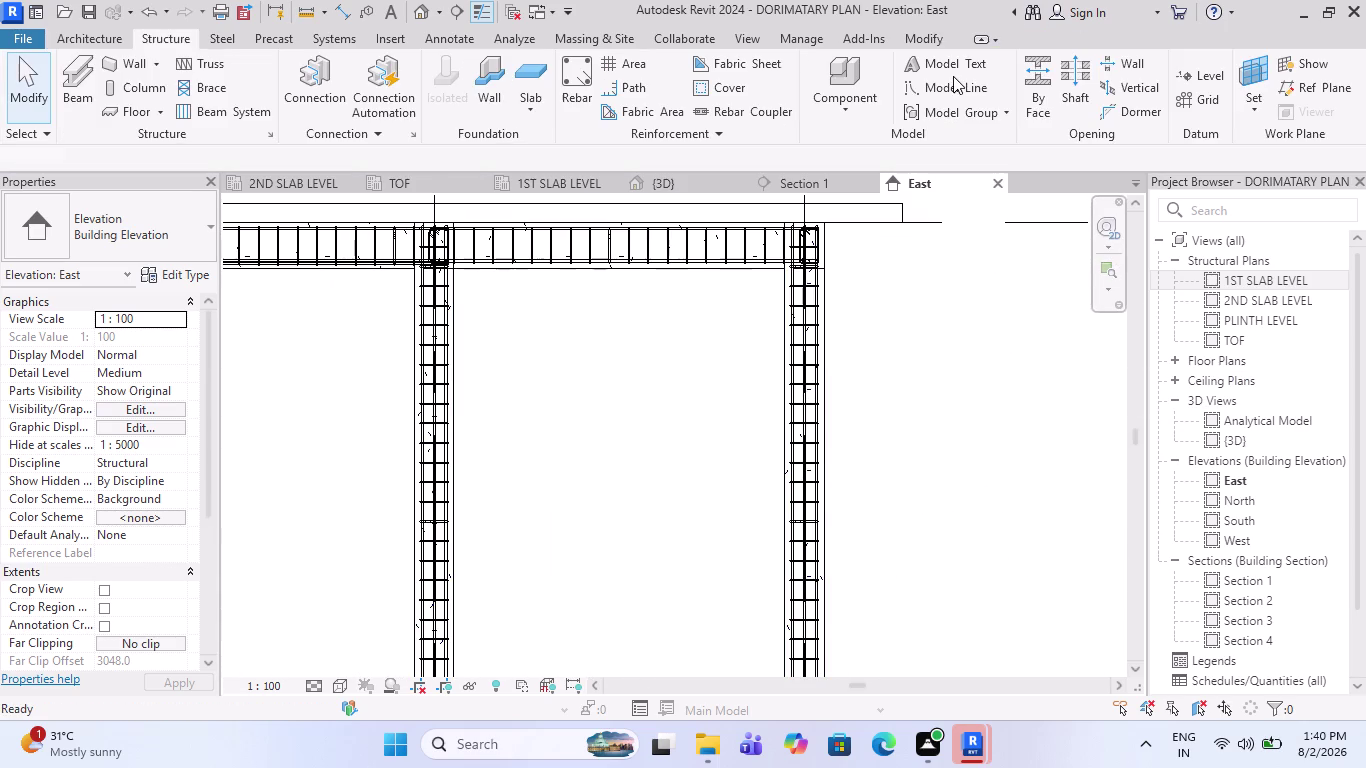
Inspect the caged columns in the orbited {3D} view, then return to East elevation.
scroll(down, 3)
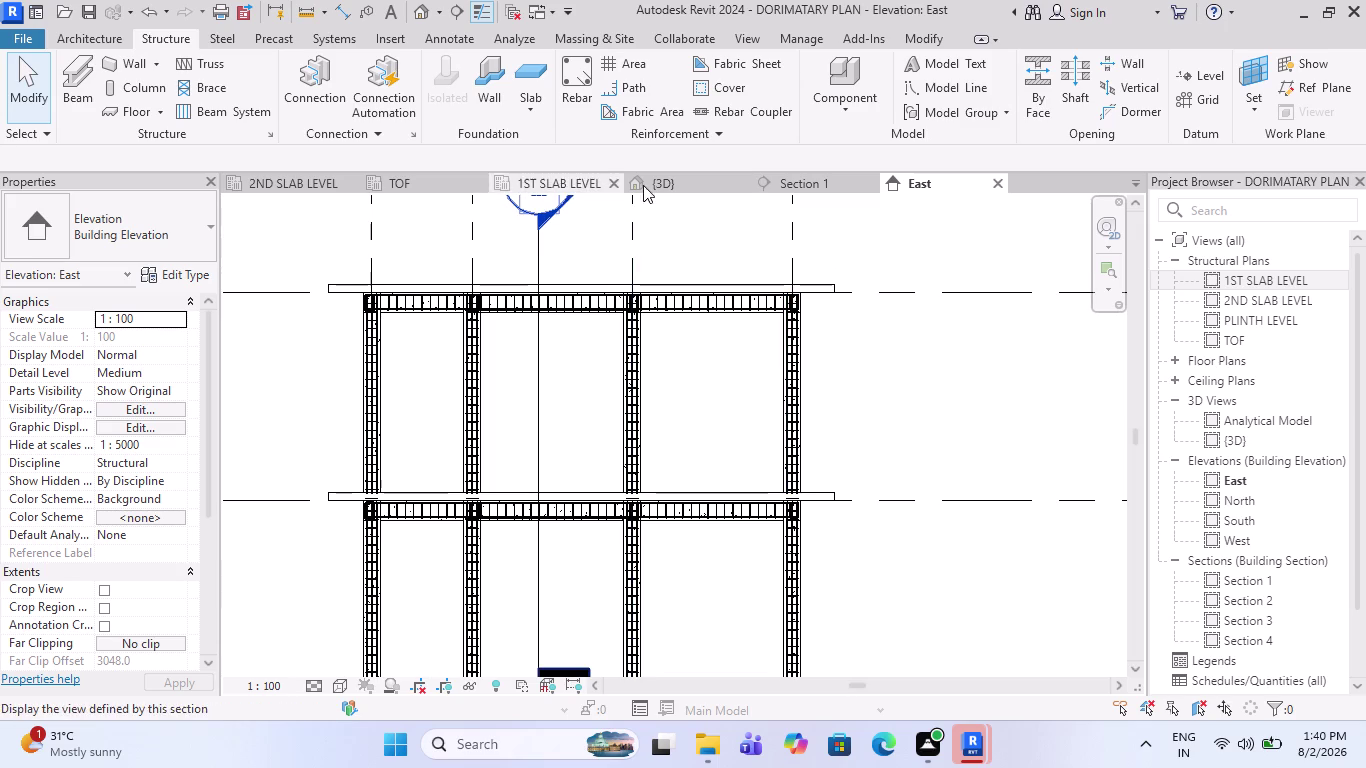
click(647, 188)
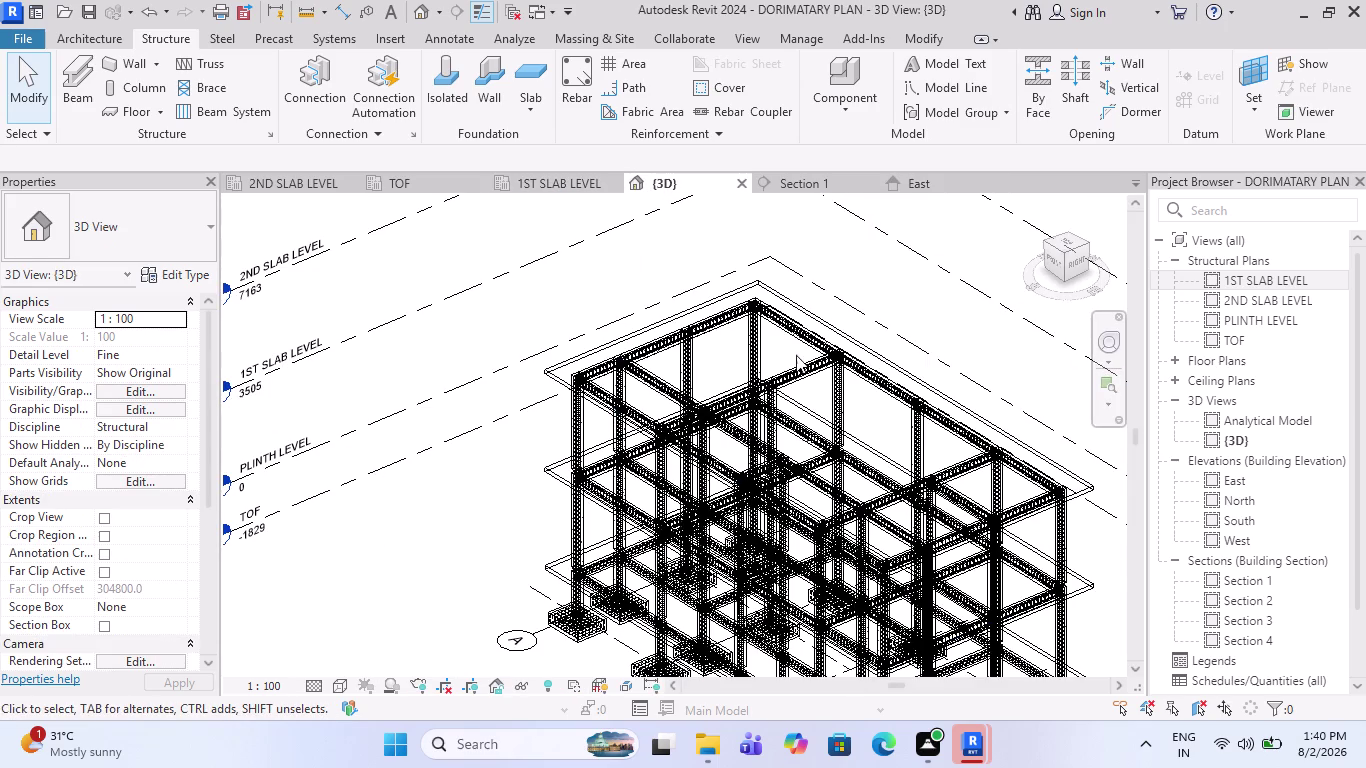
scroll(down, 3)
middle_drag(879, 451, 849, 452)
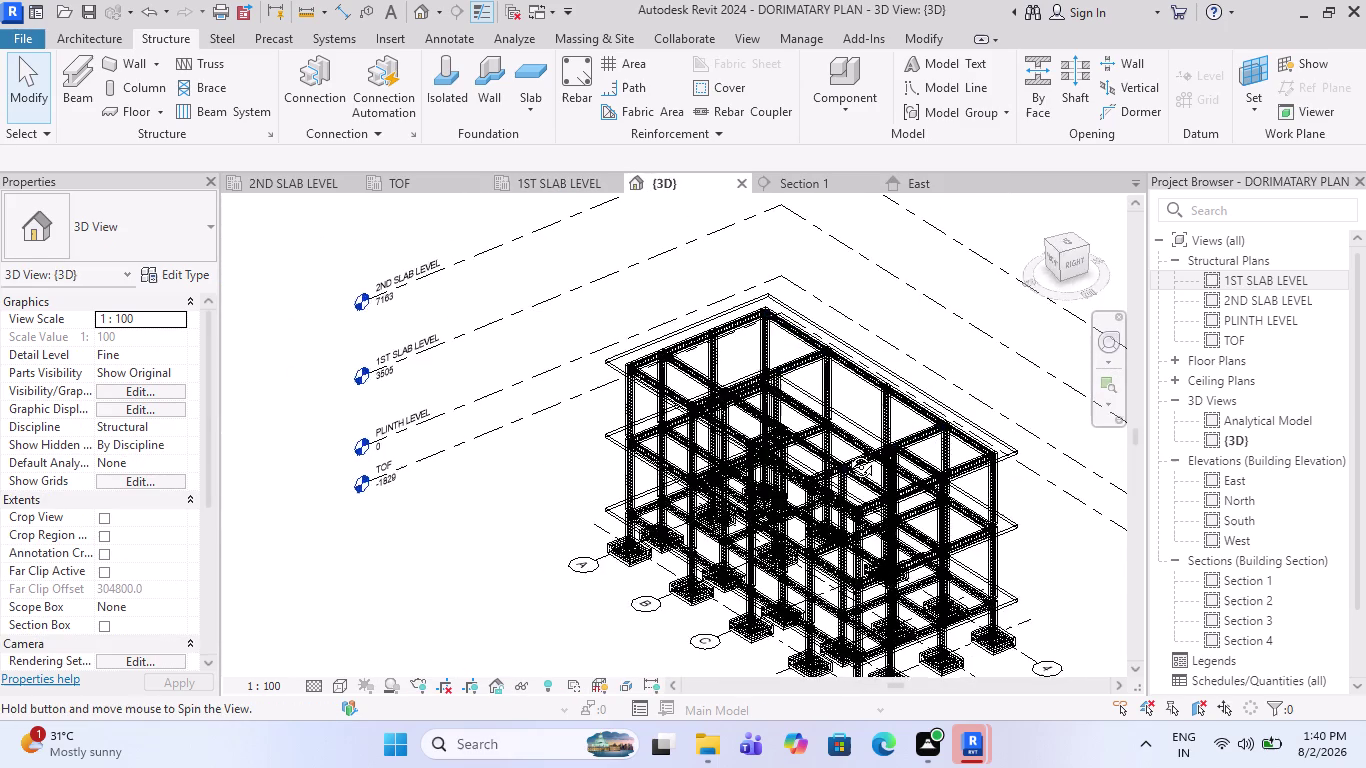
middle_drag(849, 452, 755, 502)
key(Escape)
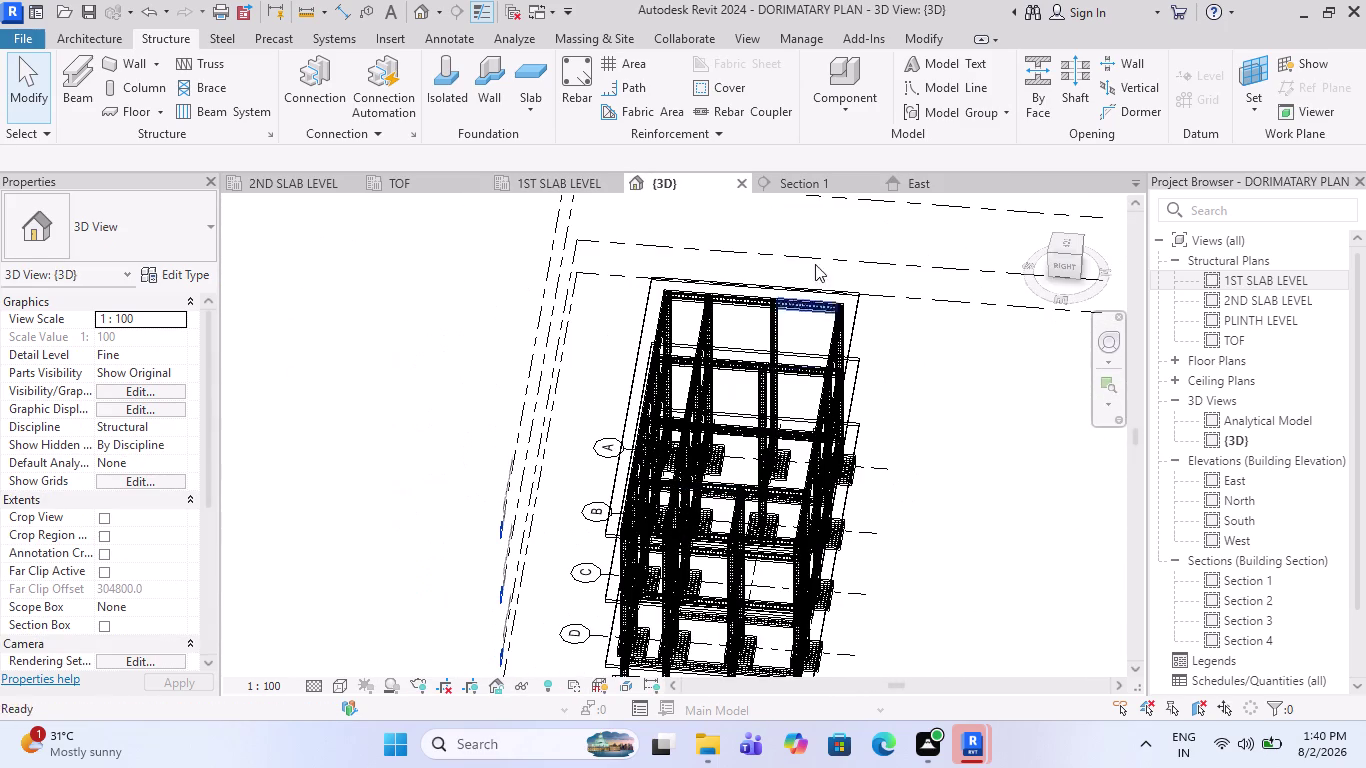
click(909, 180)
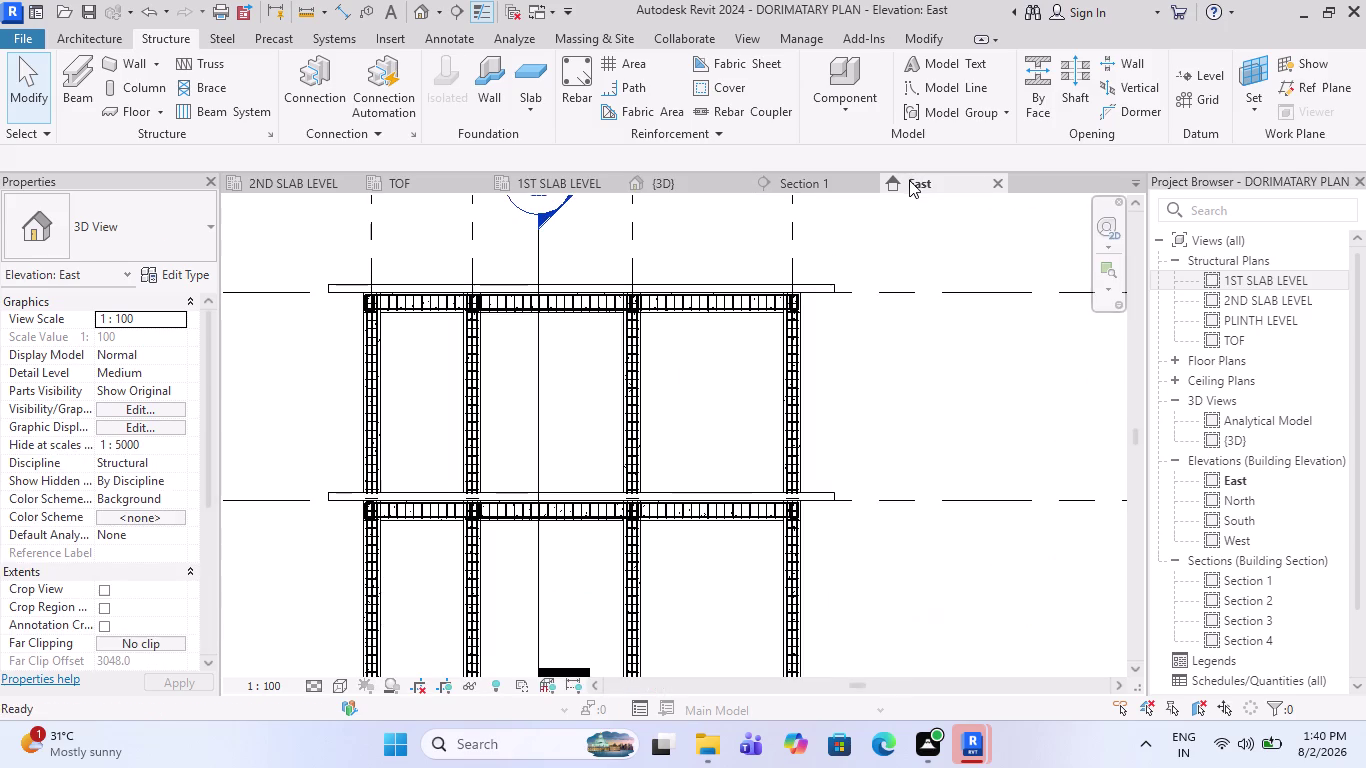
scroll(down, 3)
key(Escape)
scroll(up, 3)
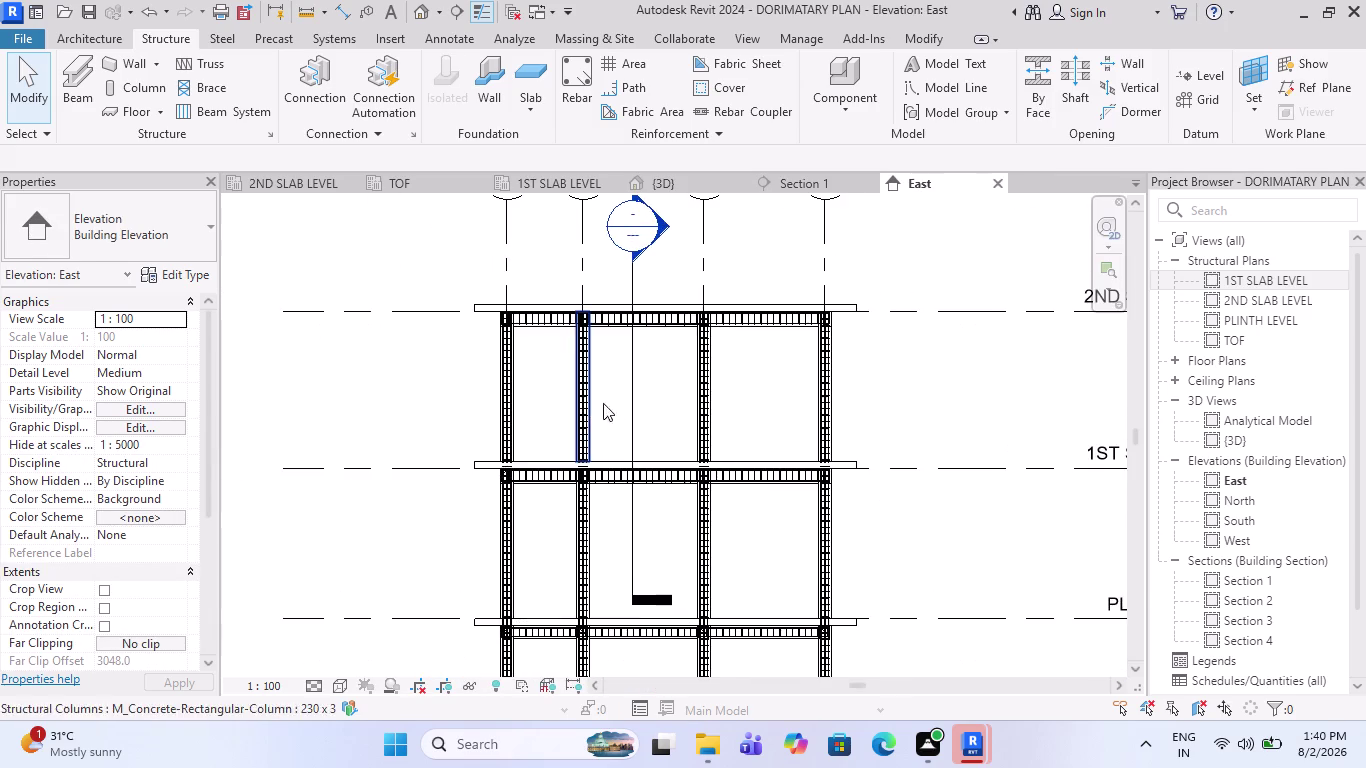
scroll(down, 3)
scroll(up, 3)
scroll(up, 3)
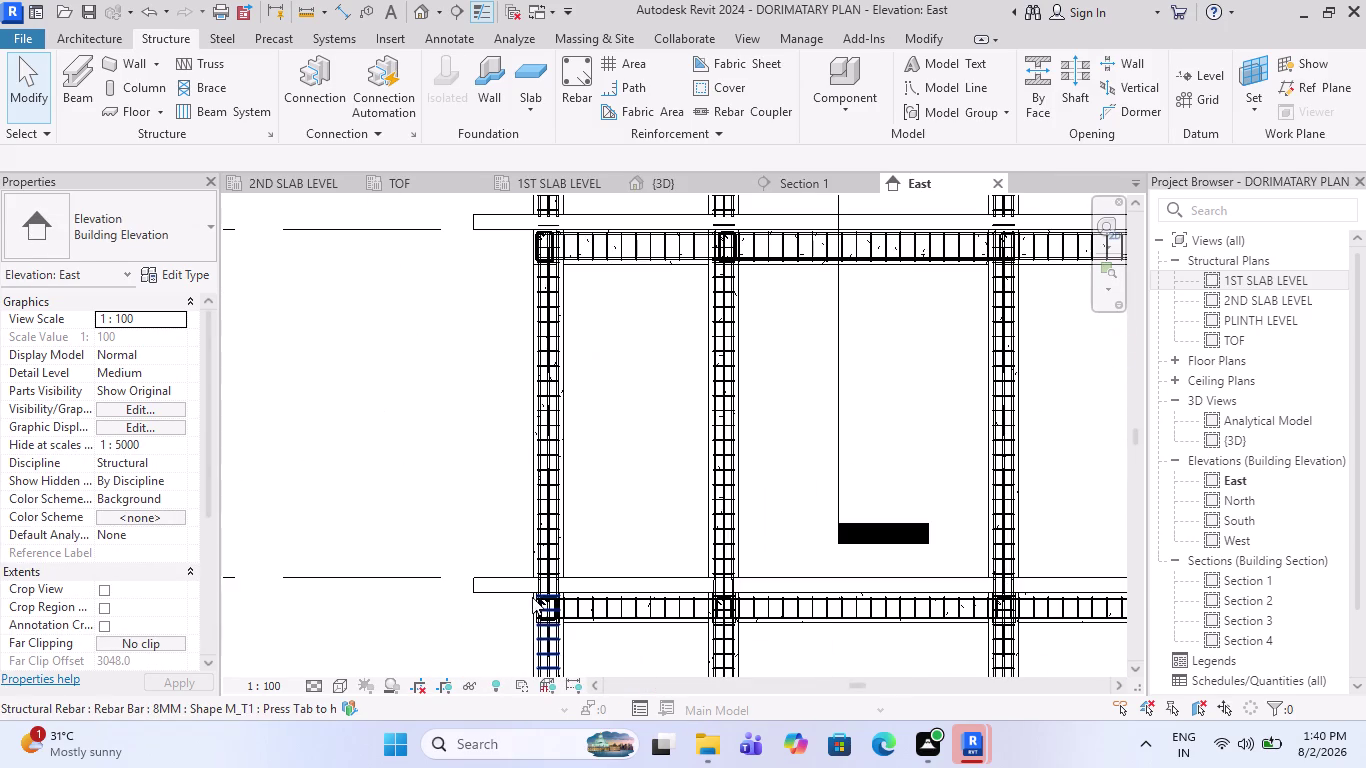
scroll(down, 3)
scroll(up, 3)
scroll(up, 3)
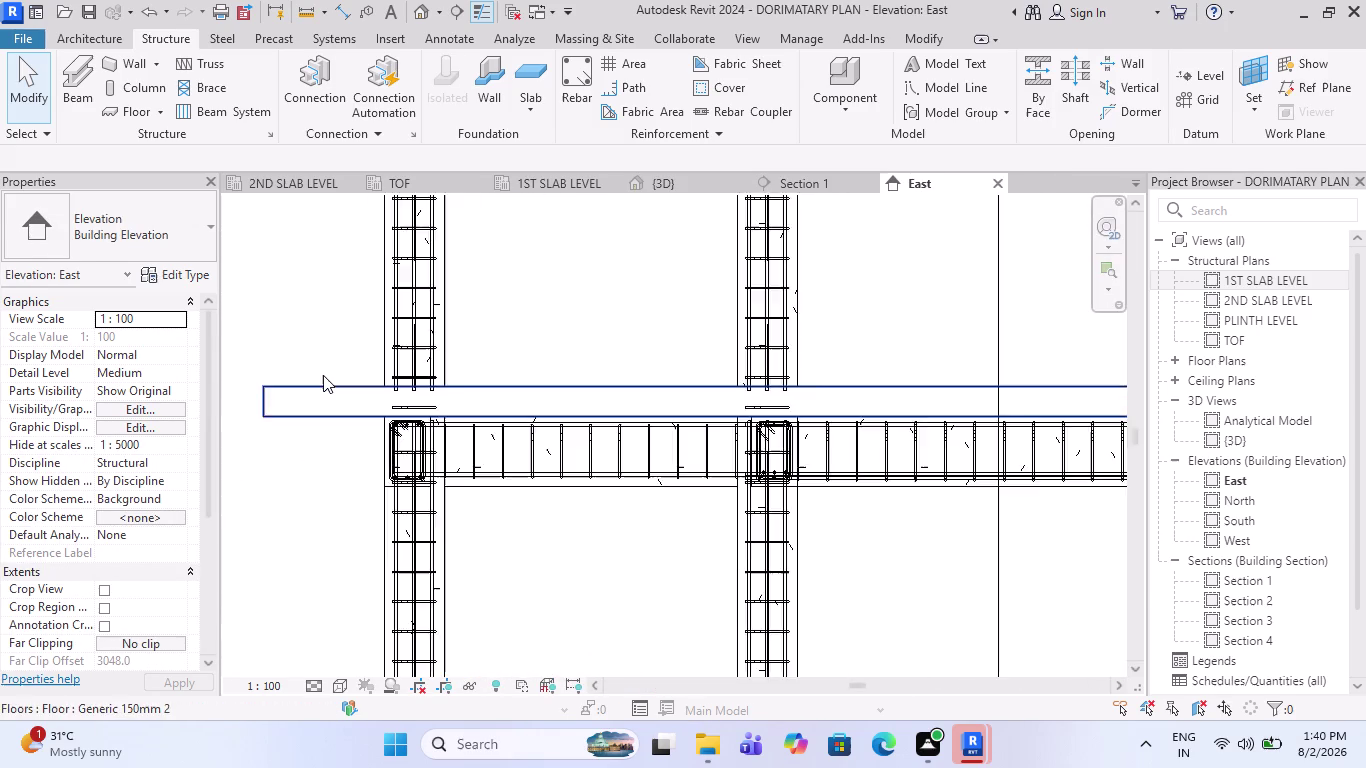
scroll(up, 3)
scroll(up, 3)
click(463, 428)
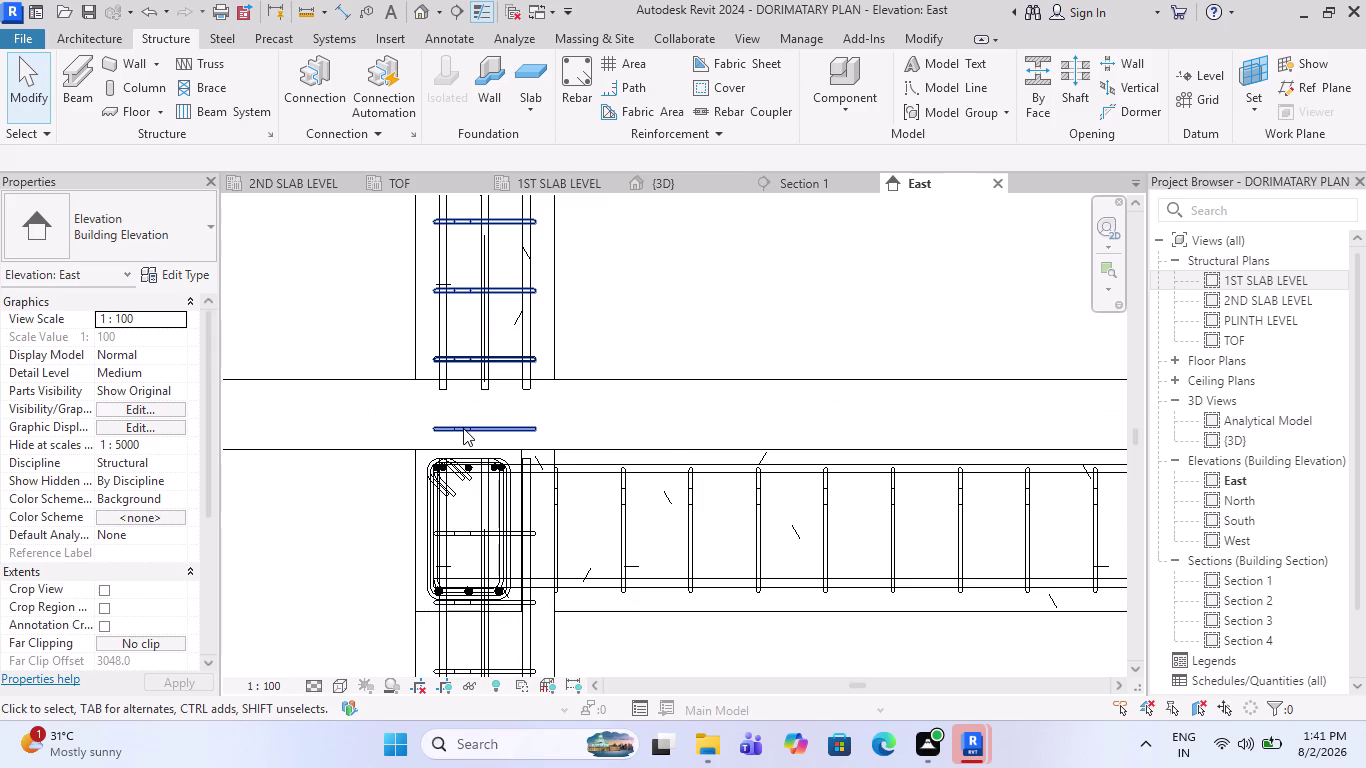
key(Escape)
scroll(up, 3)
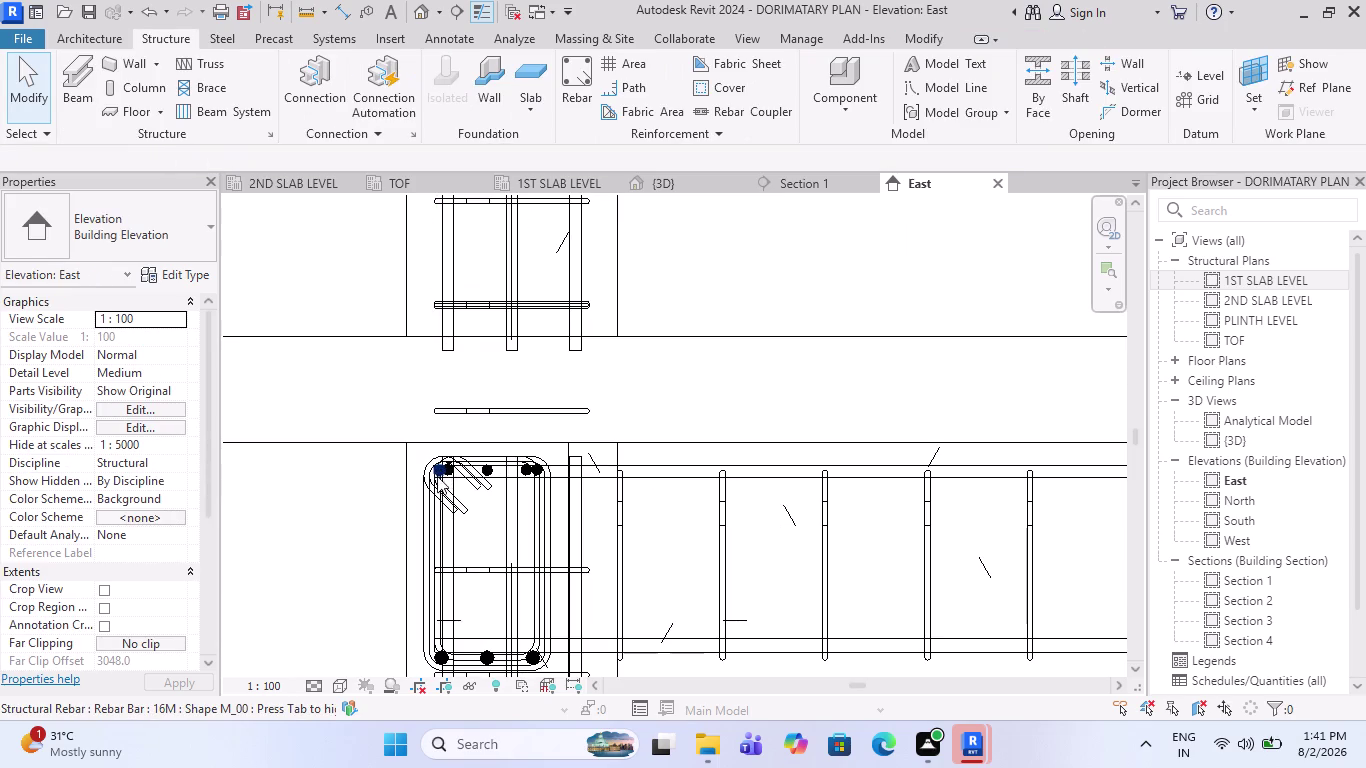
scroll(down, 3)
scroll(up, 3)
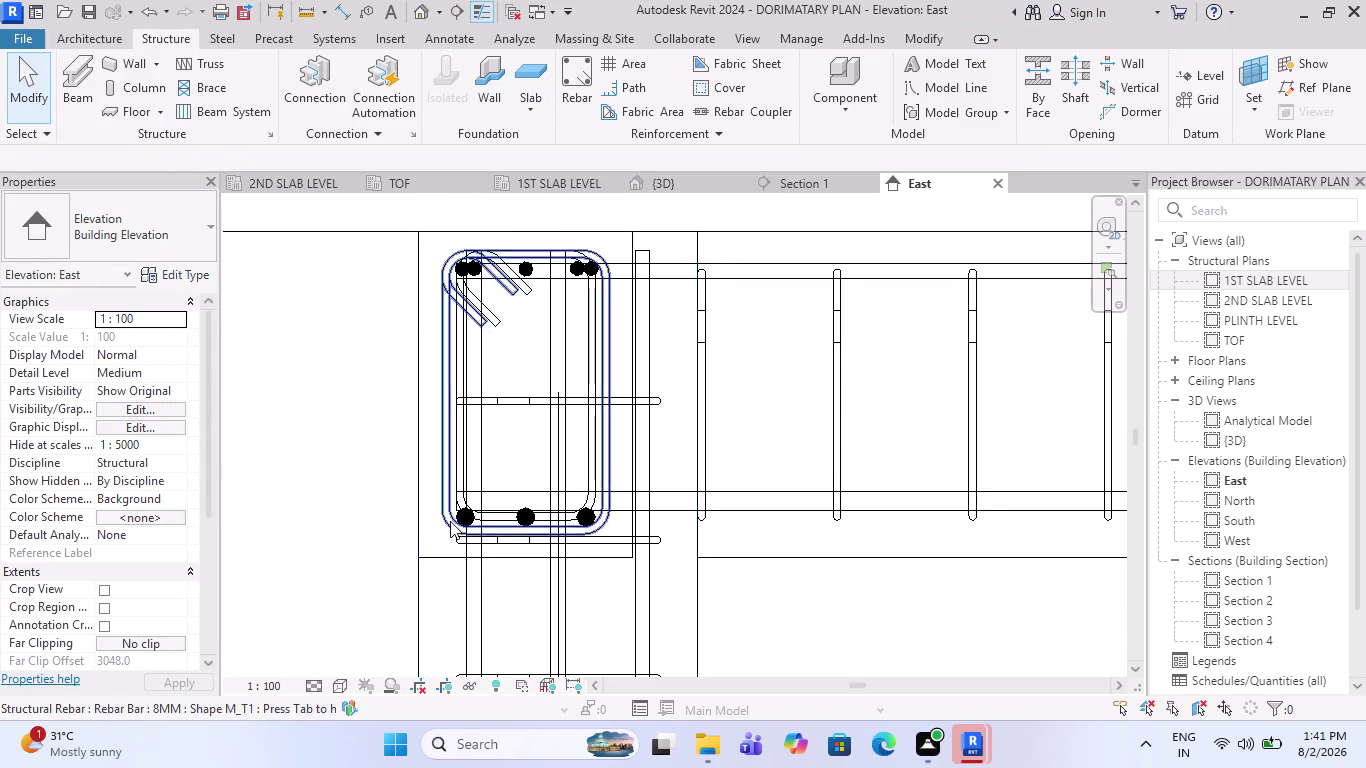
scroll(up, 3)
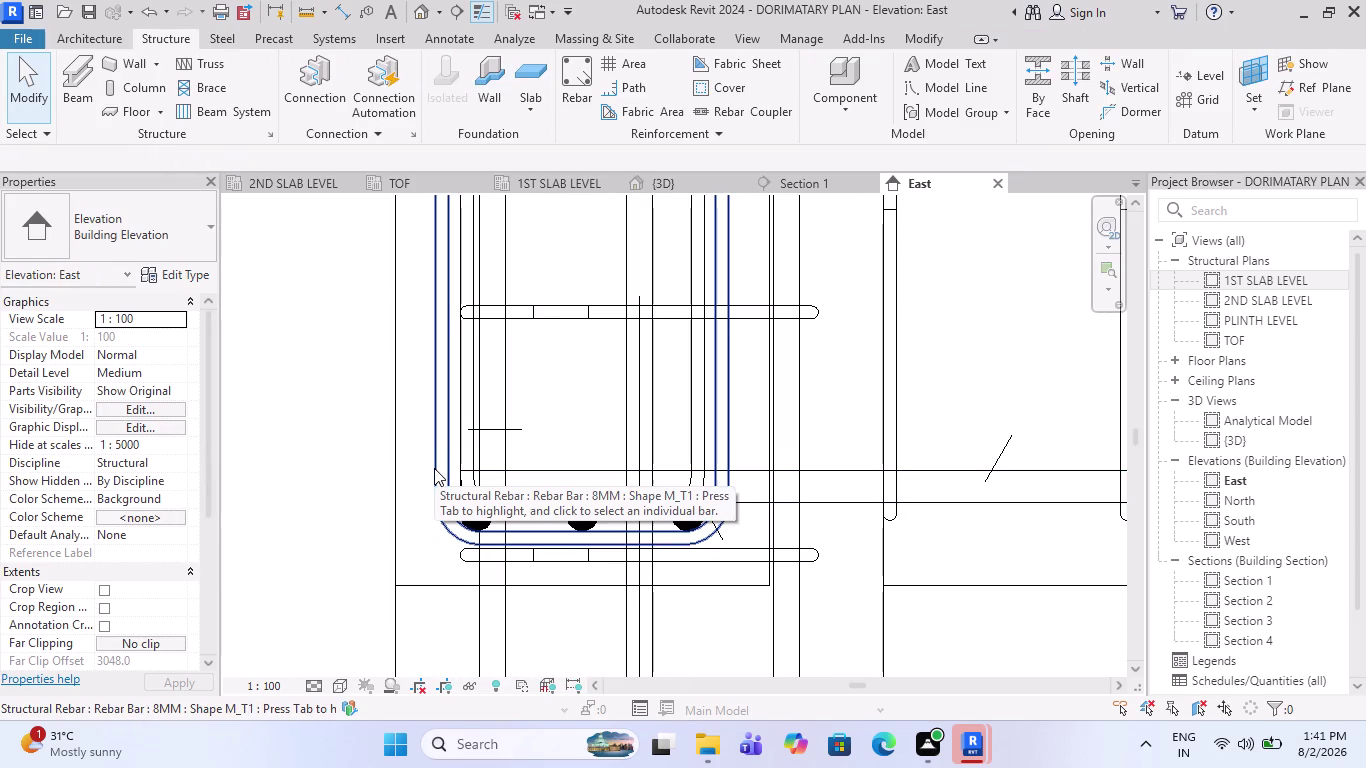
scroll(down, 3)
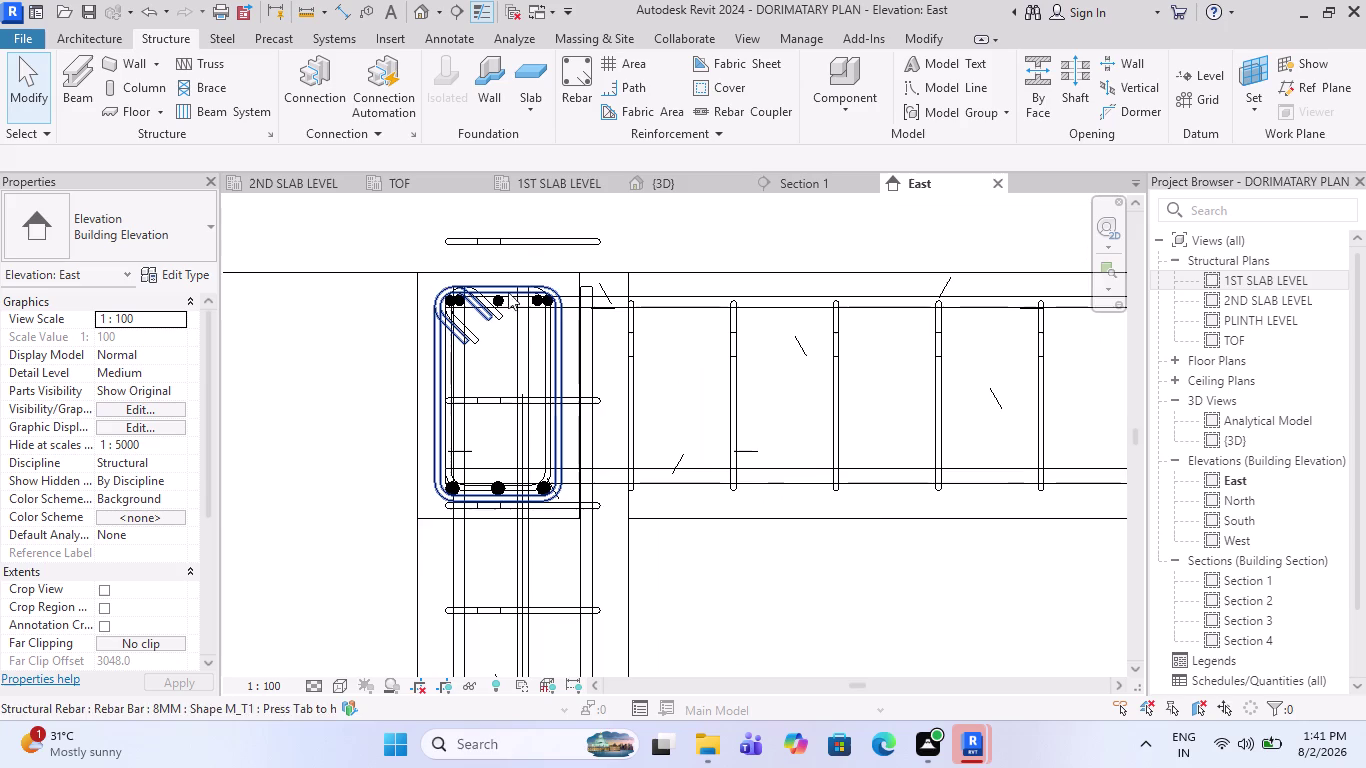
scroll(up, 3)
scroll(down, 3)
scroll(down, 3)
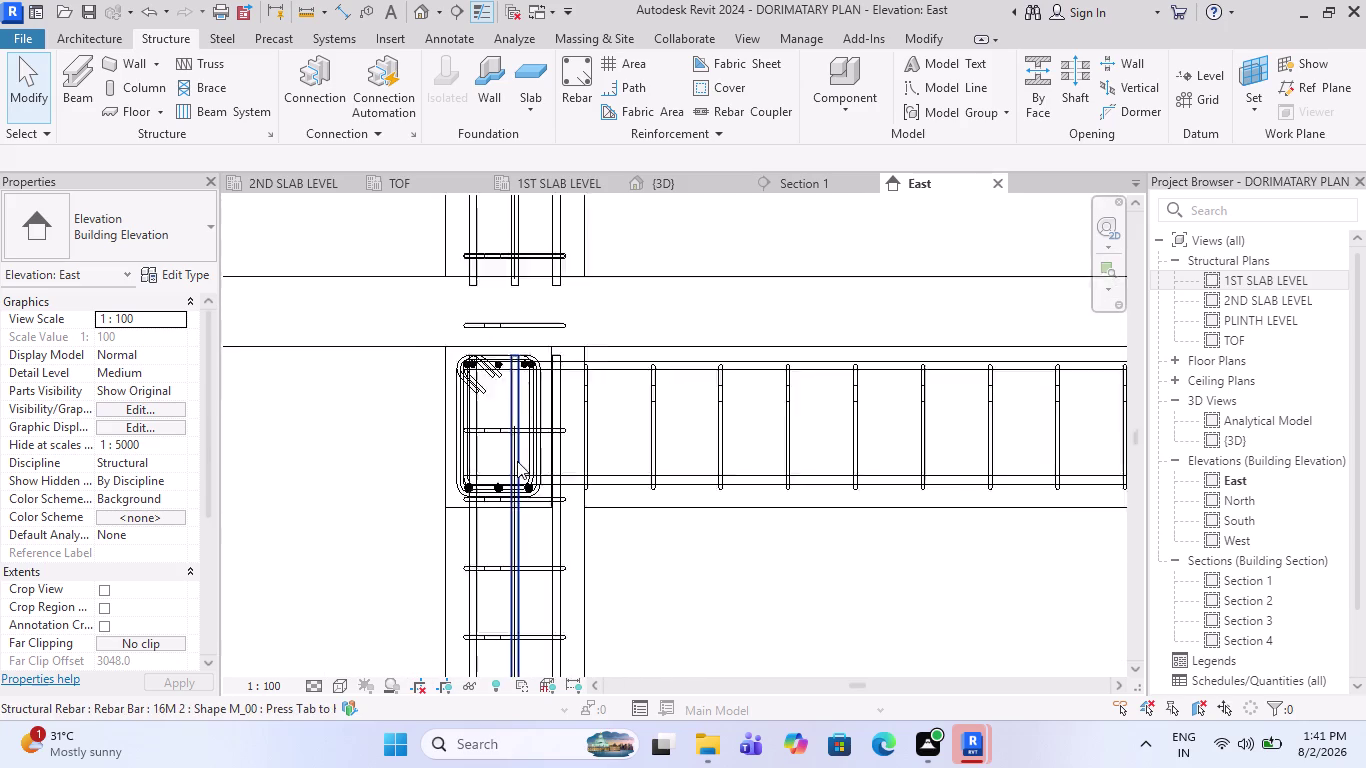
scroll(down, 3)
scroll(down, 3)
scroll(down, 3)
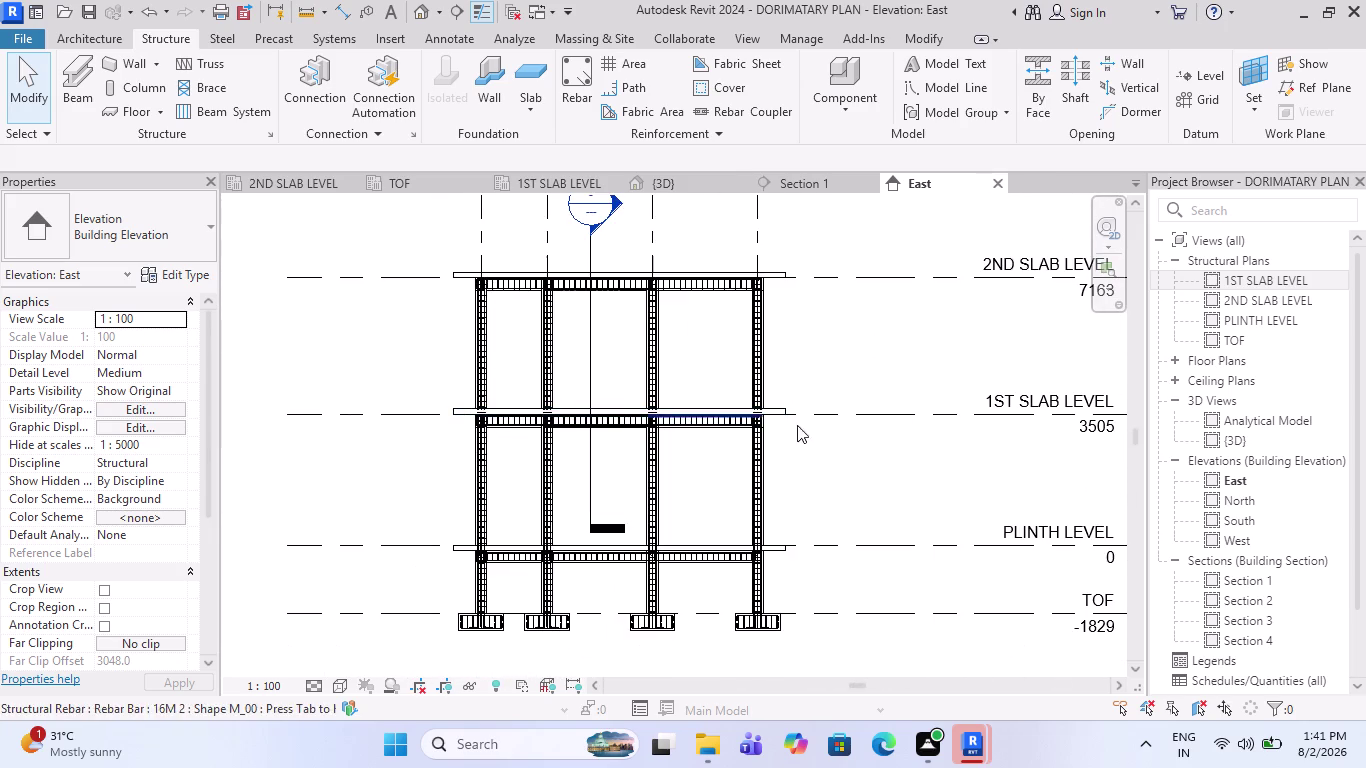
scroll(up, 3)
scroll(up, 3)
scroll(up, 3)
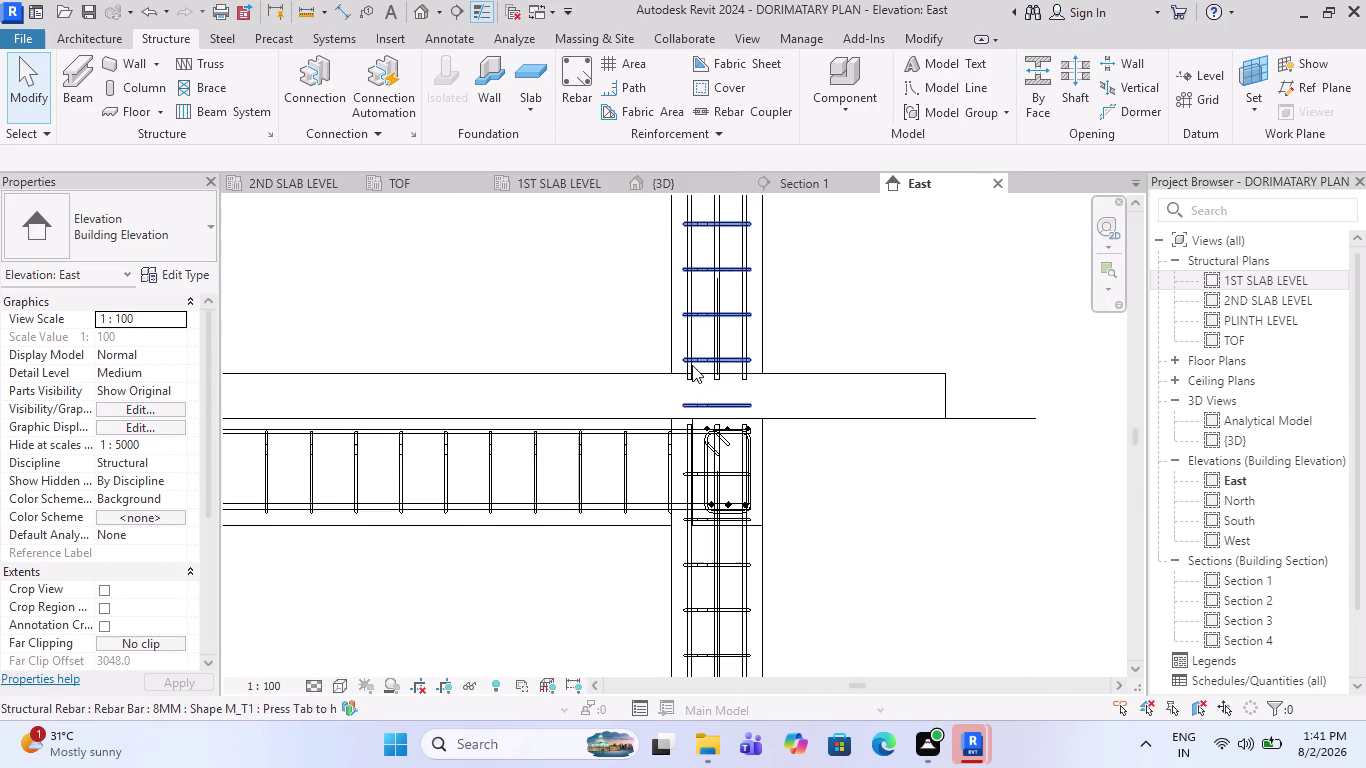
scroll(up, 3)
scroll(up, 3)
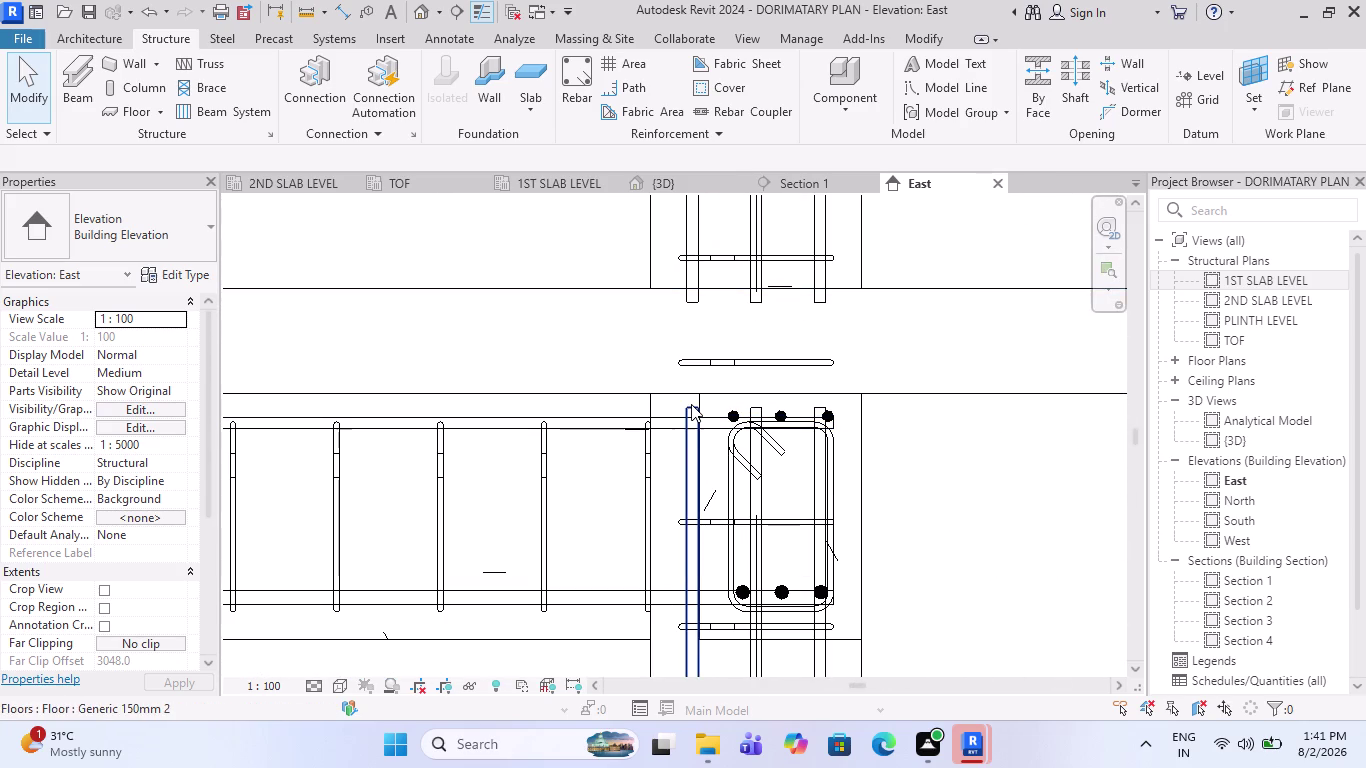
click(692, 406)
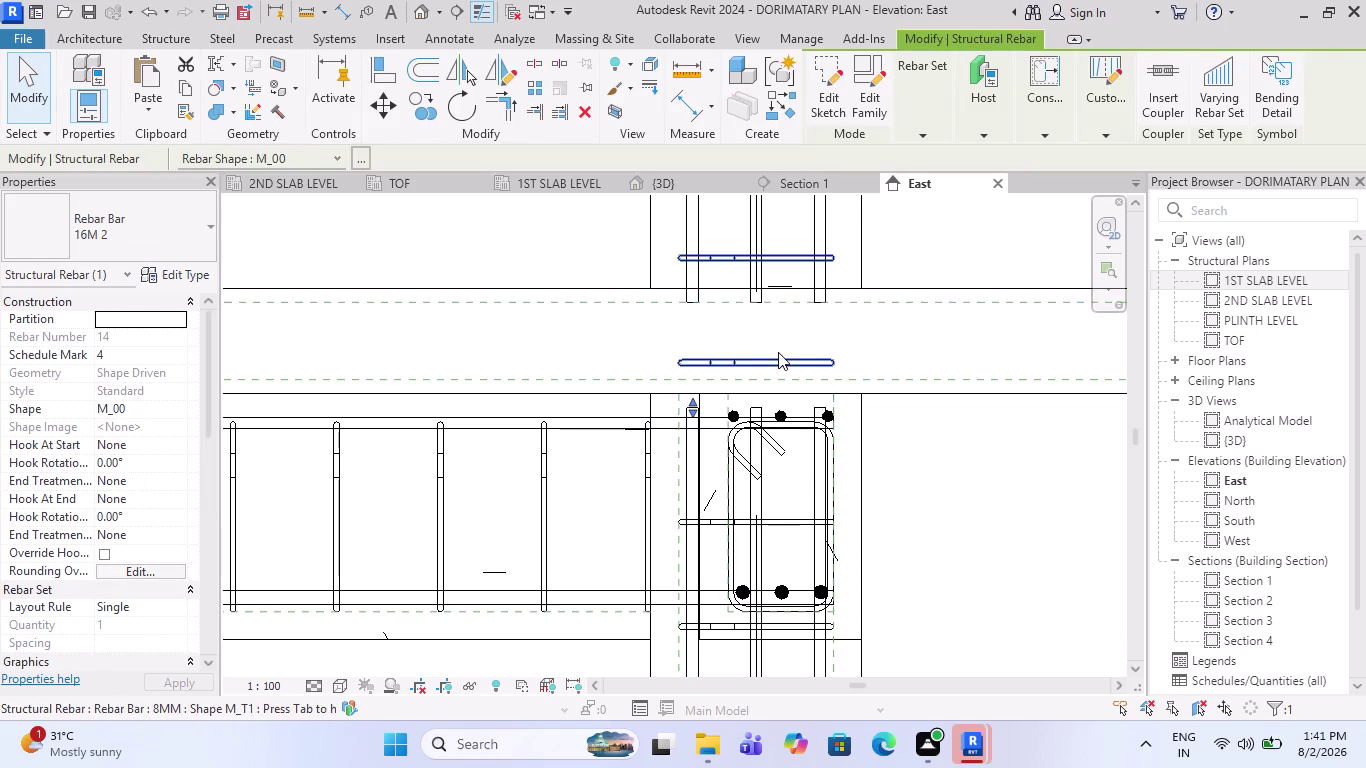
key(Escape)
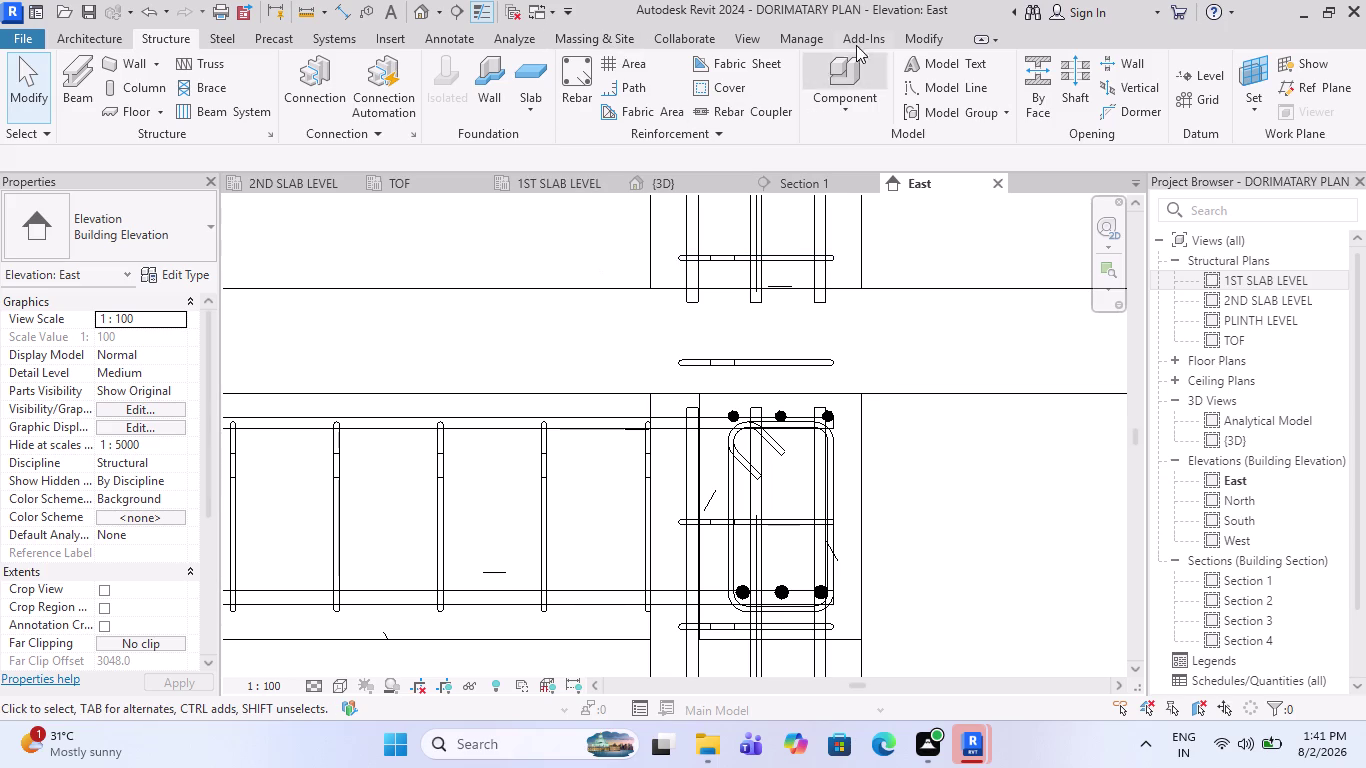
click(926, 33)
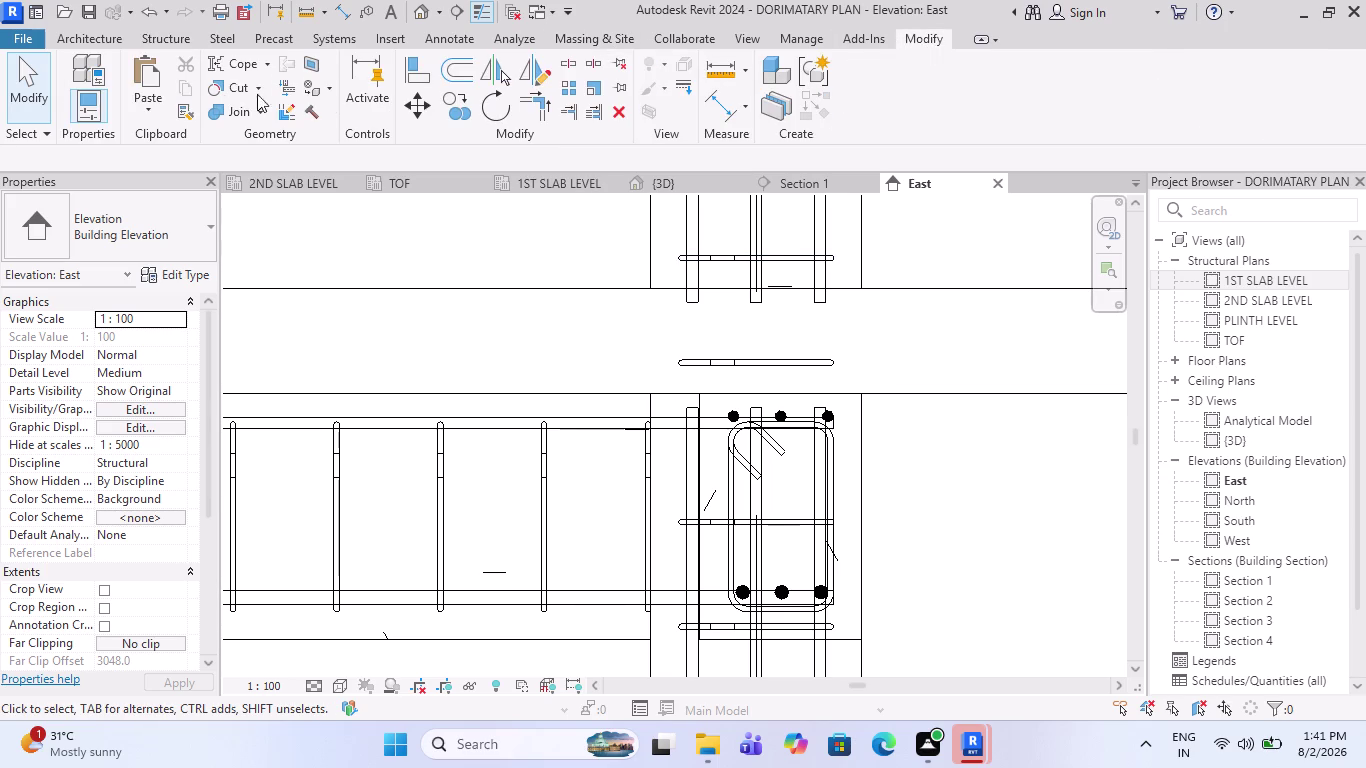
With Align, snap three 16M column bar starts to their reference faces at the first joint.
click(424, 70)
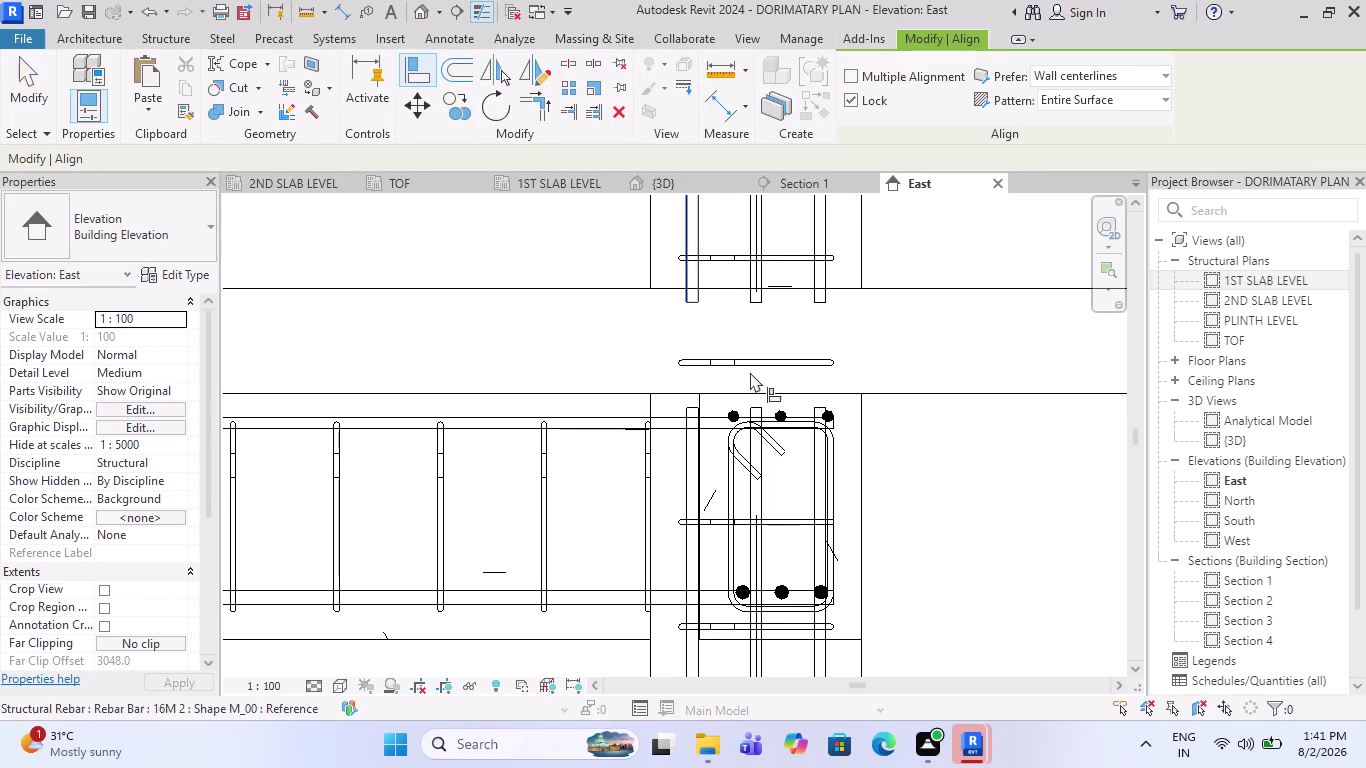
scroll(down, 3)
scroll(up, 3)
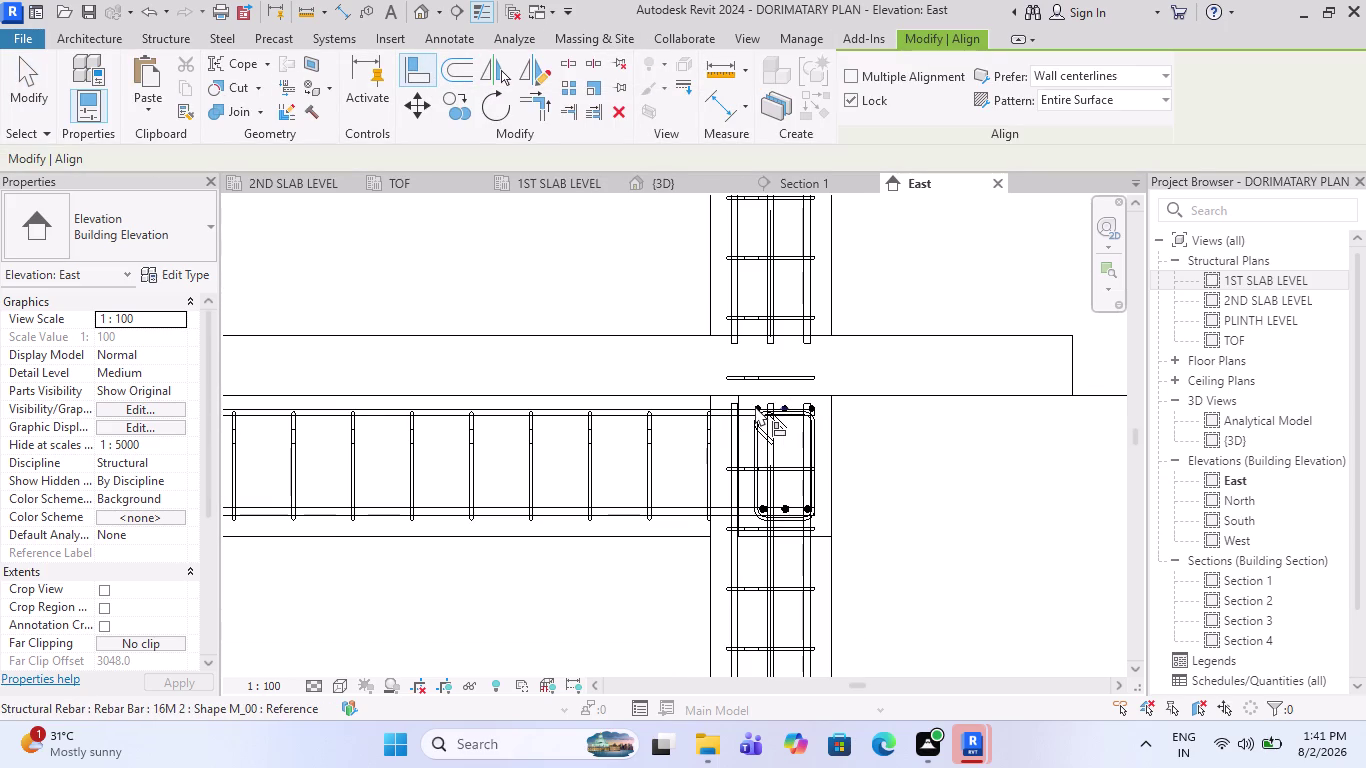
scroll(up, 3)
scroll(down, 3)
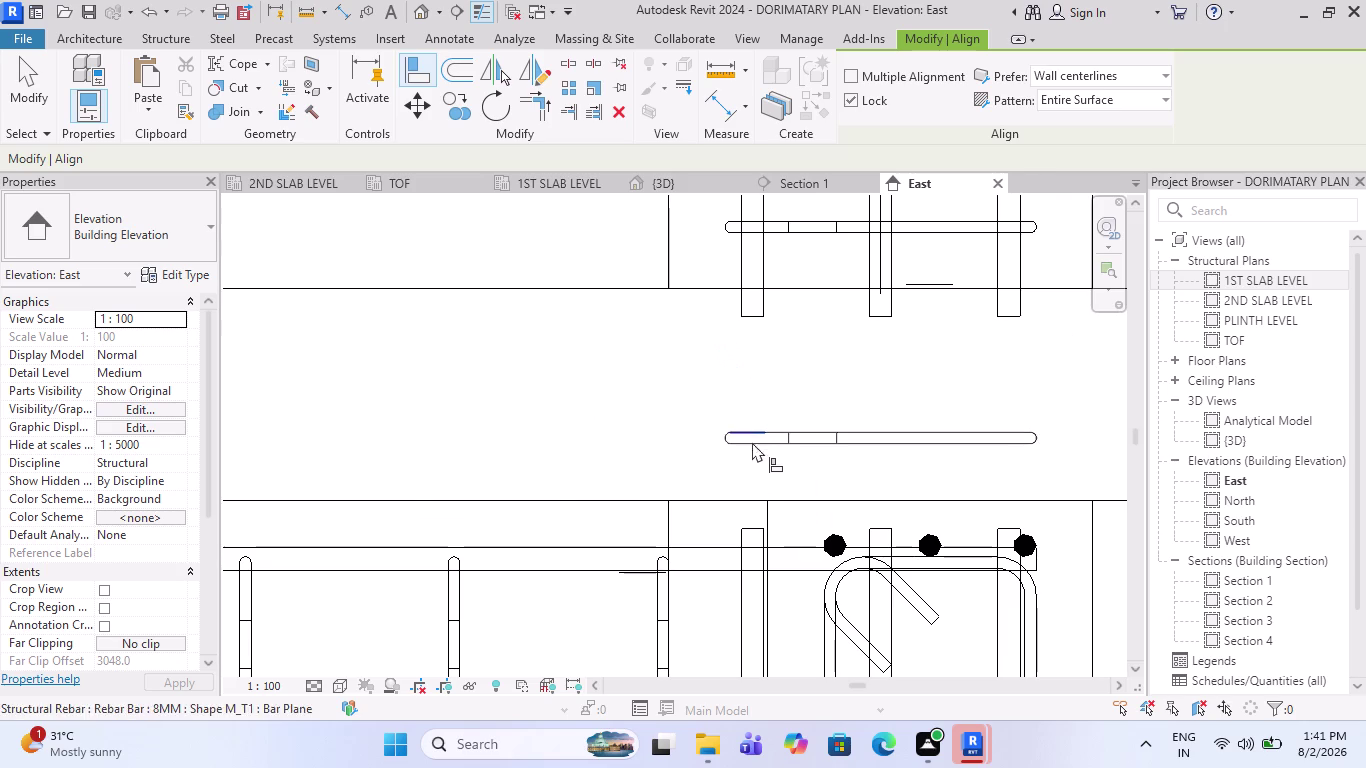
scroll(up, 3)
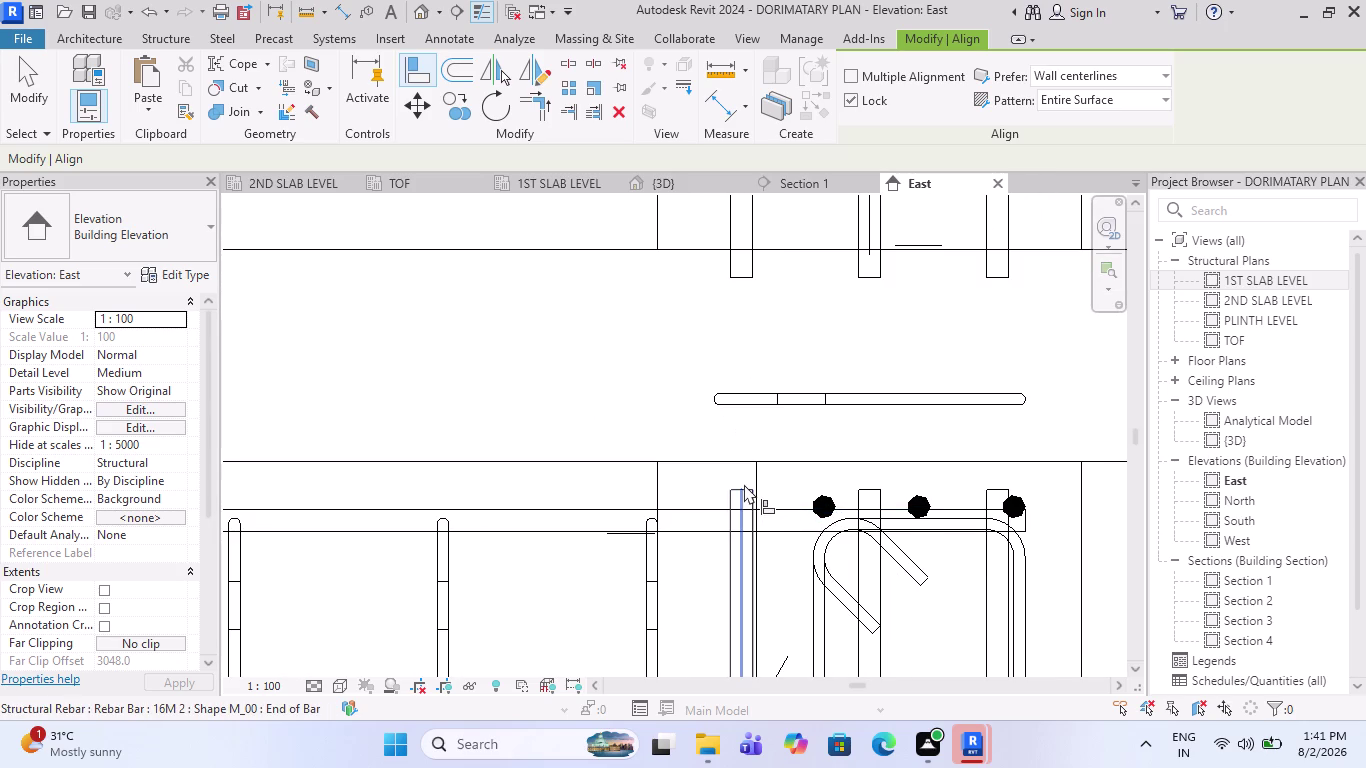
scroll(up, 3)
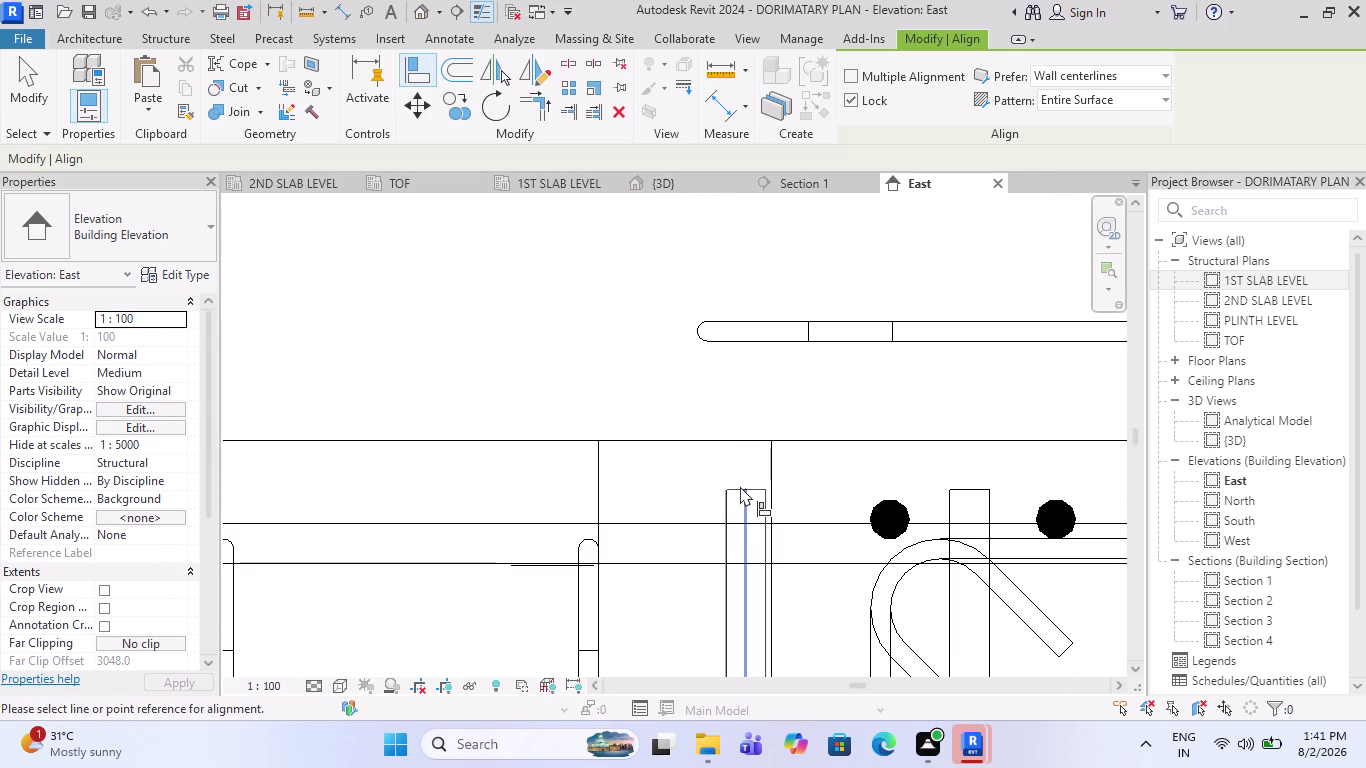
click(733, 489)
scroll(down, 3)
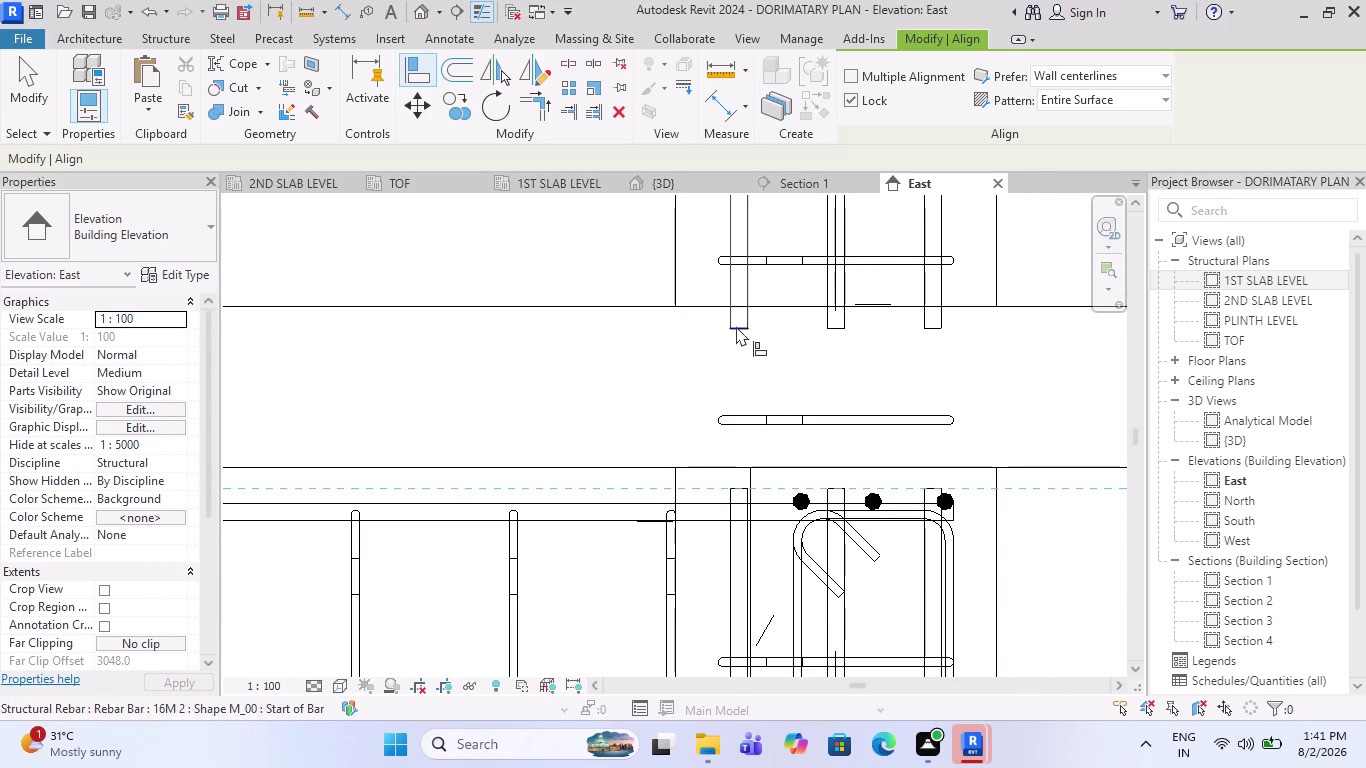
click(735, 326)
scroll(up, 3)
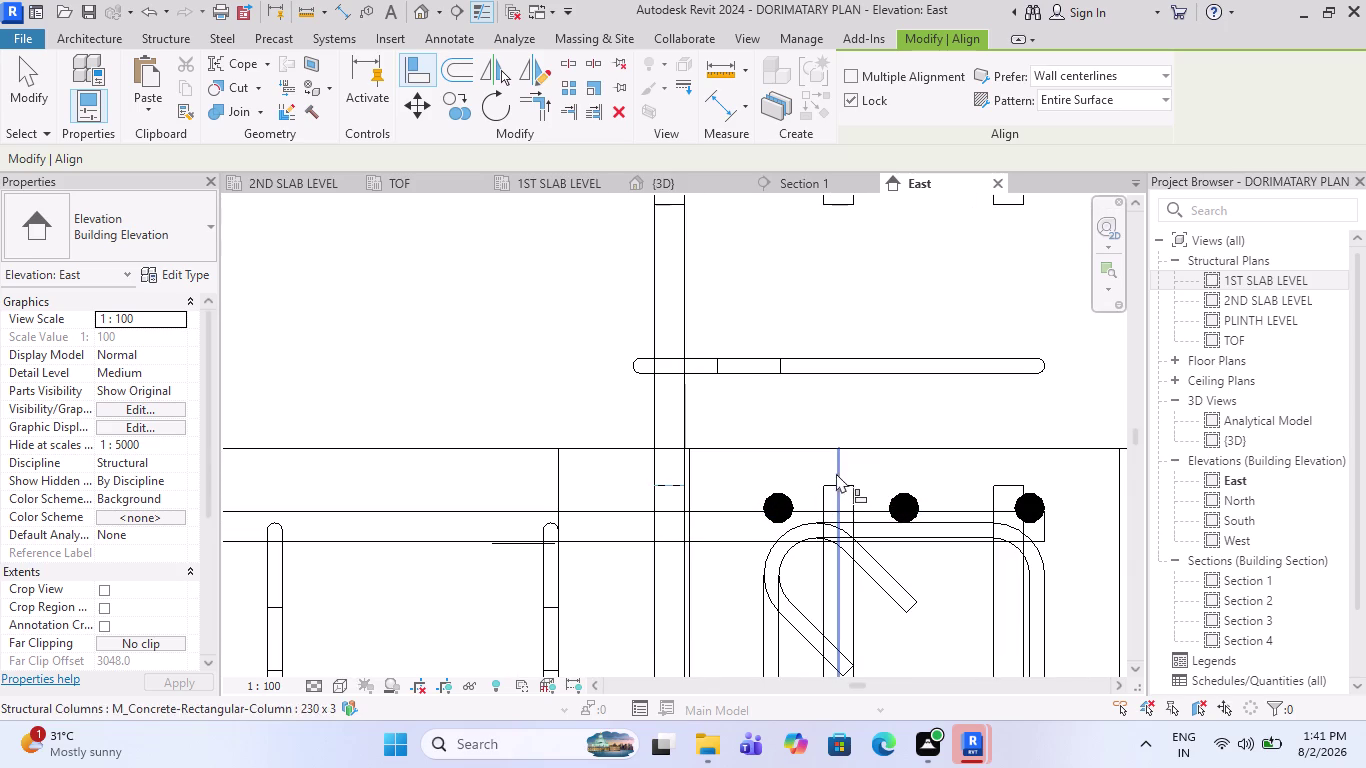
click(829, 487)
scroll(down, 3)
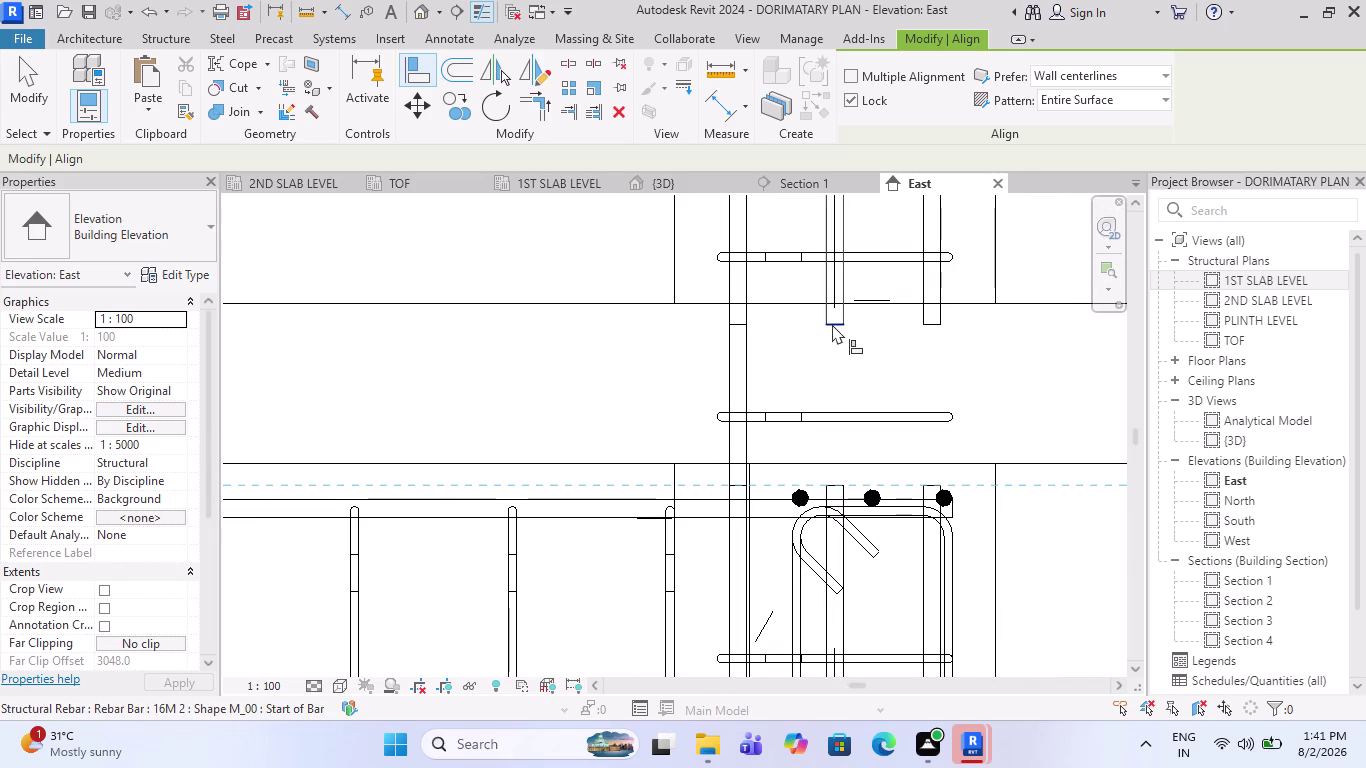
click(832, 324)
scroll(up, 3)
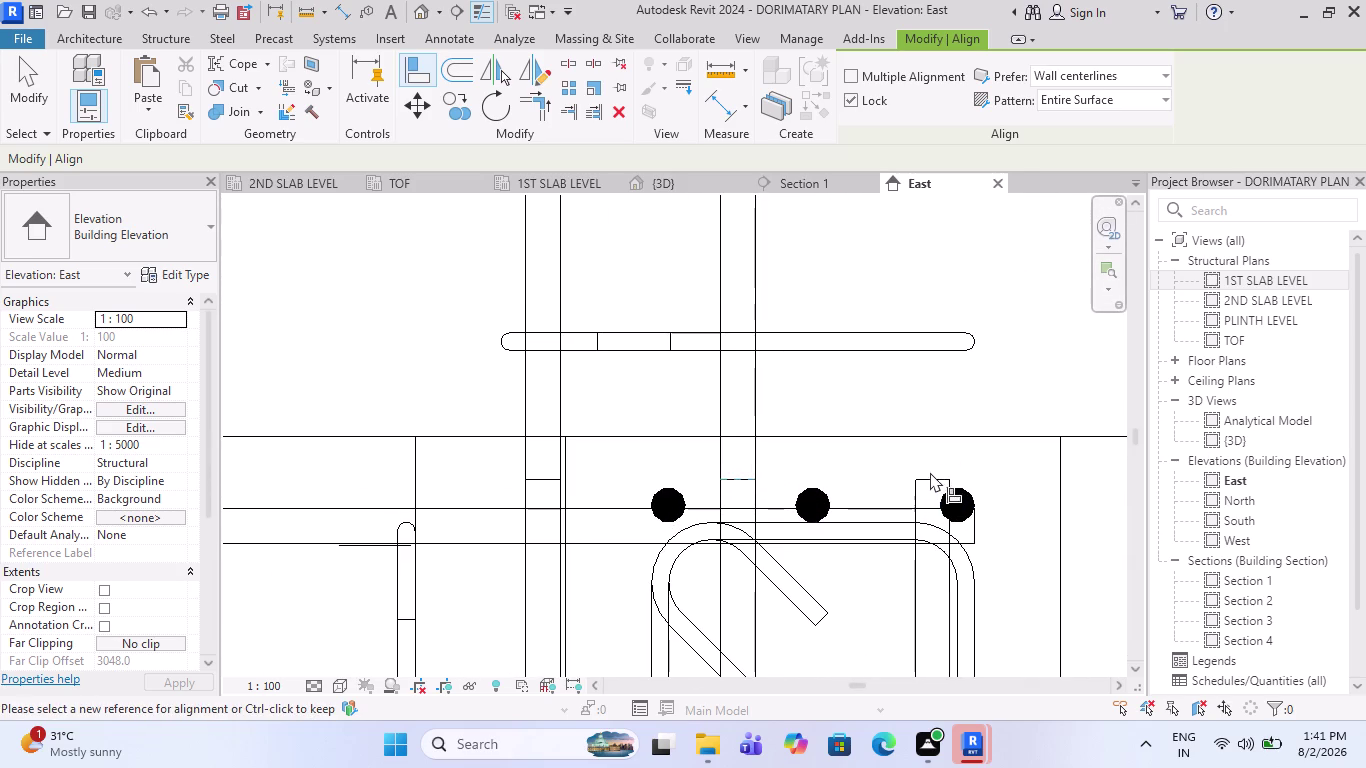
click(920, 477)
scroll(down, 3)
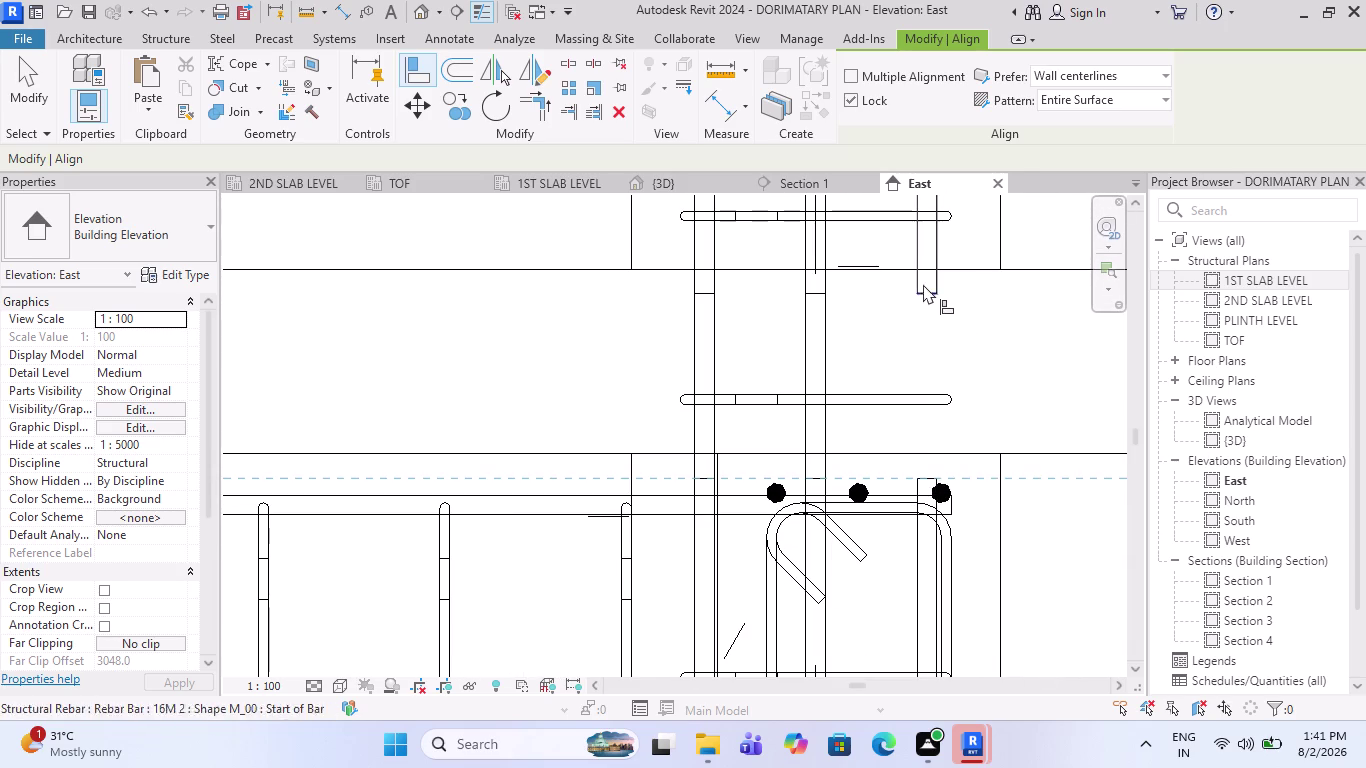
click(920, 292)
At the next junction, align three more bar starts to the column-base reference faces and edges.
scroll(down, 3)
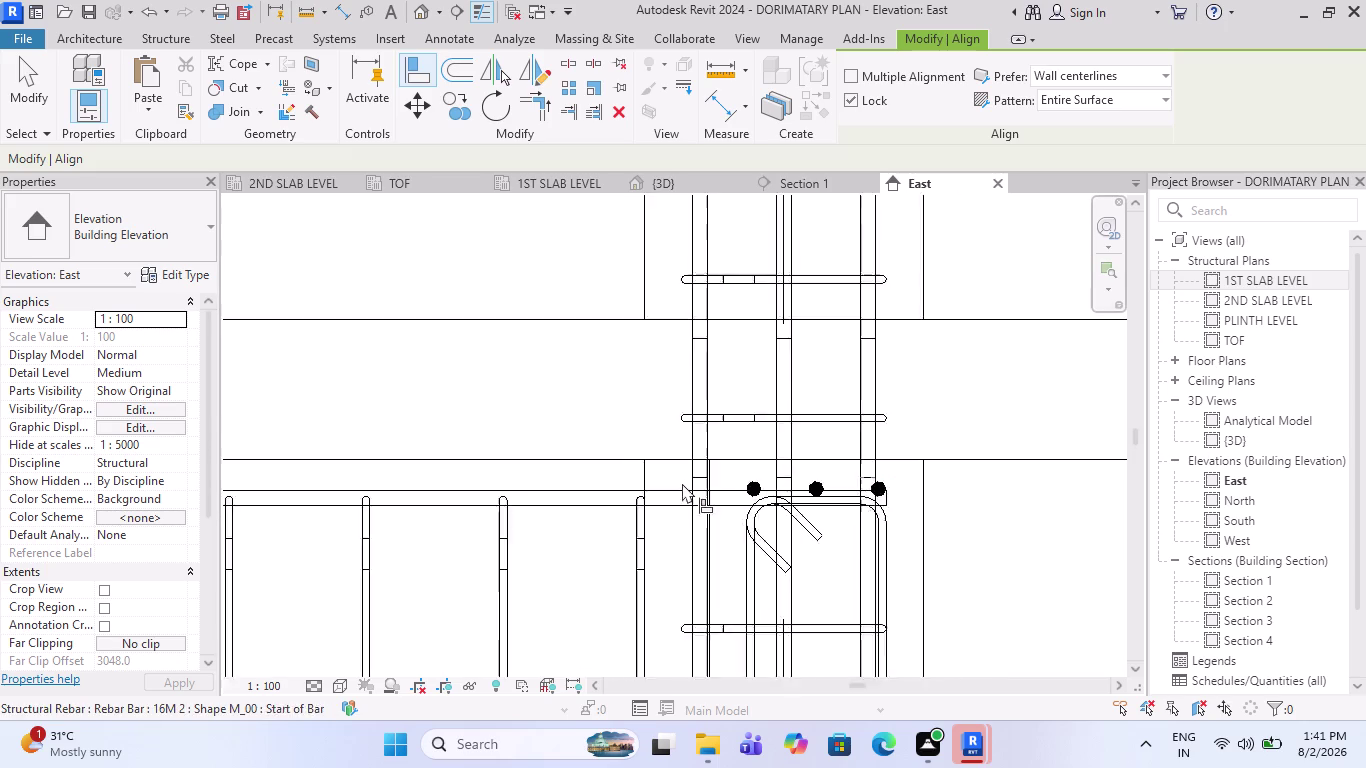
scroll(down, 3)
scroll(down, 3)
scroll(down, 3)
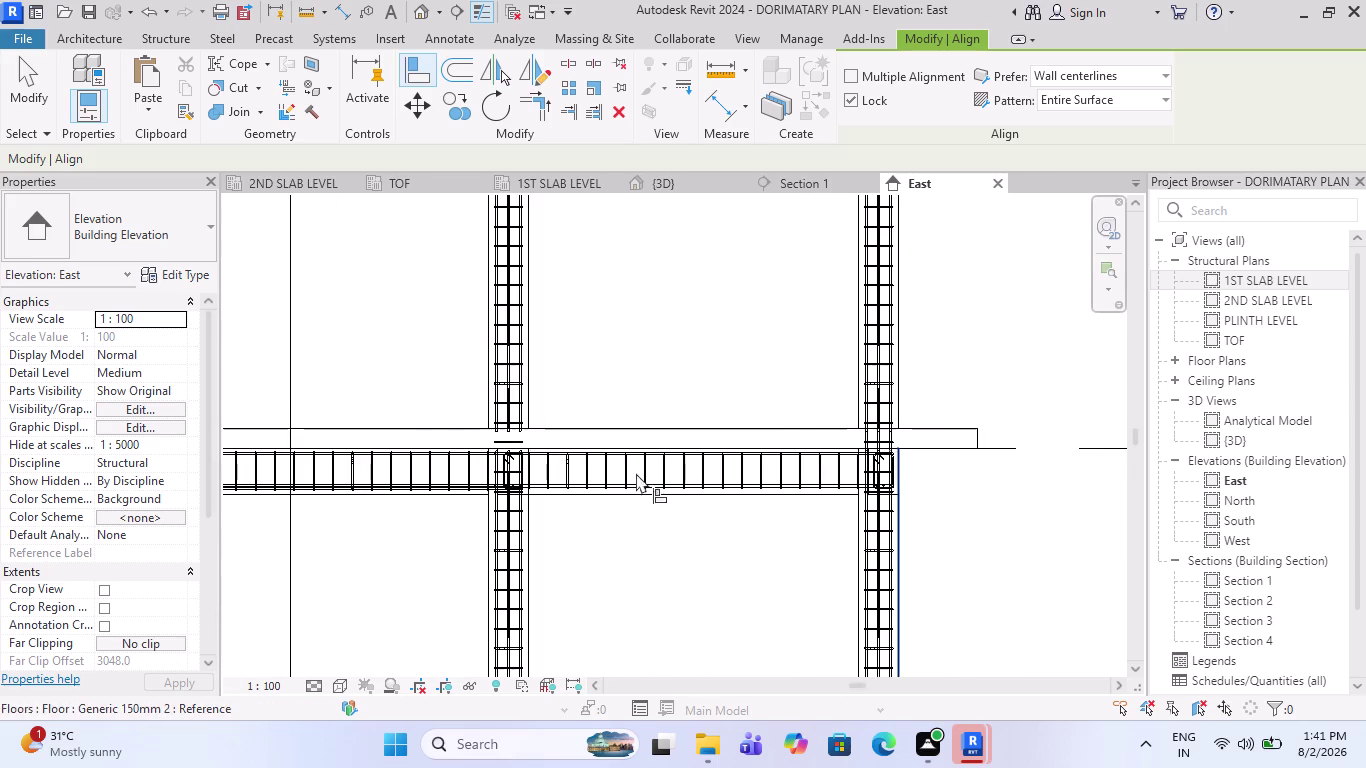
scroll(up, 3)
scroll(up, 3)
scroll(up, 3)
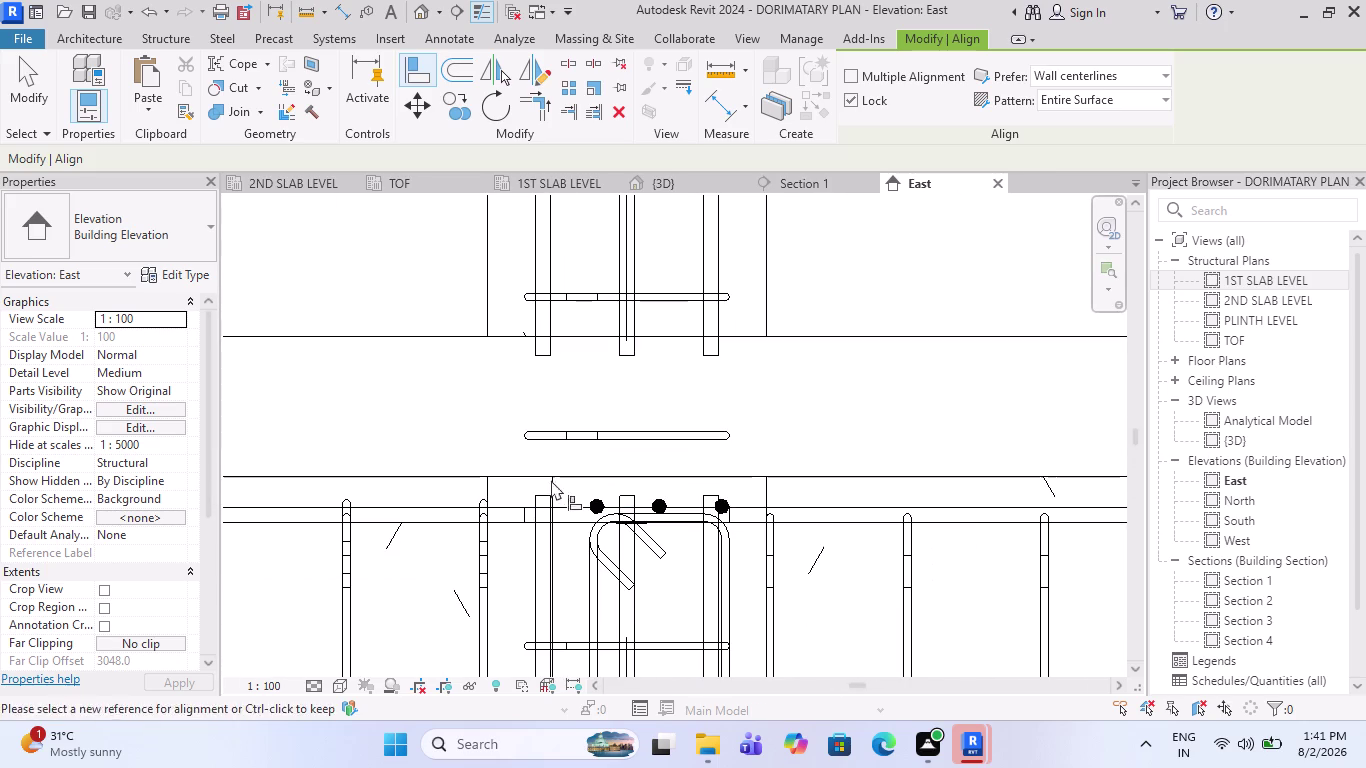
scroll(up, 3)
scroll(down, 3)
scroll(down, 3)
scroll(down, 3)
scroll(down, 3)
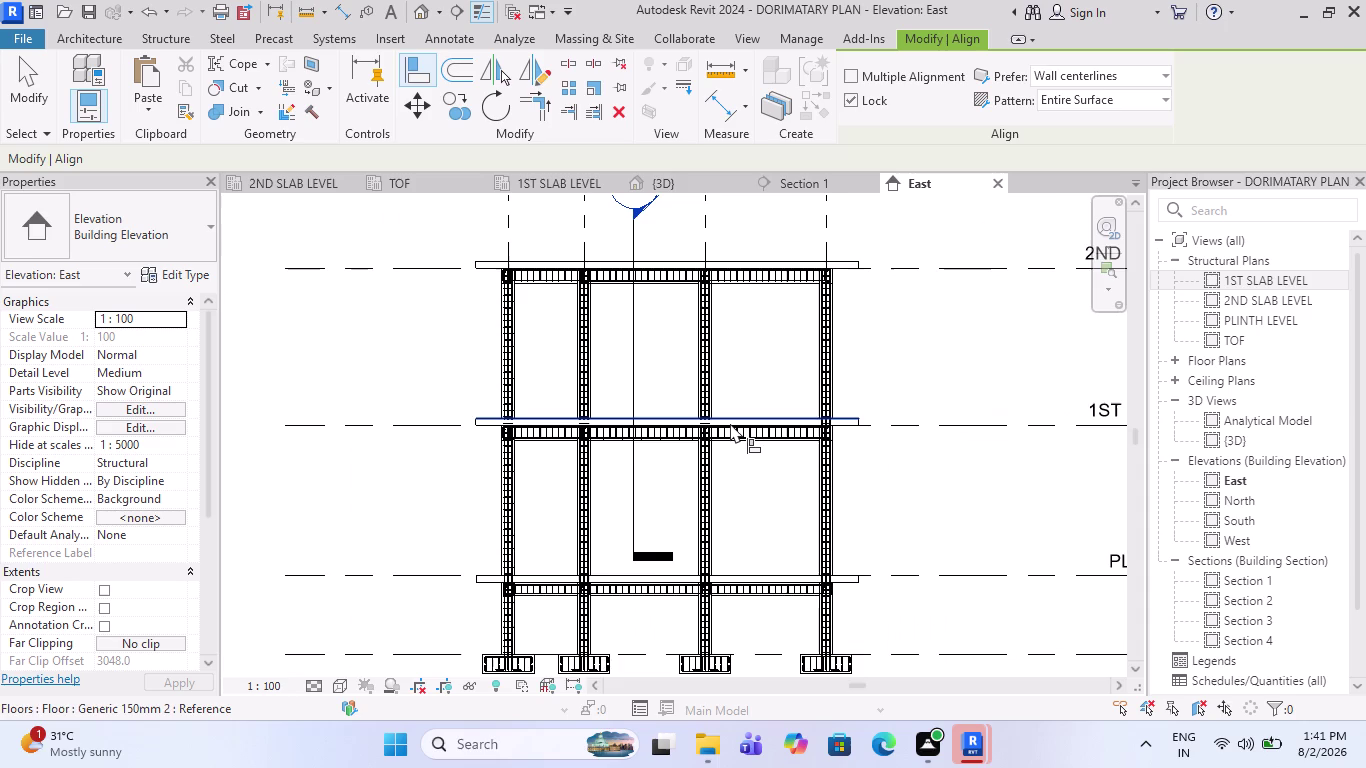
scroll(up, 3)
scroll(up, 3)
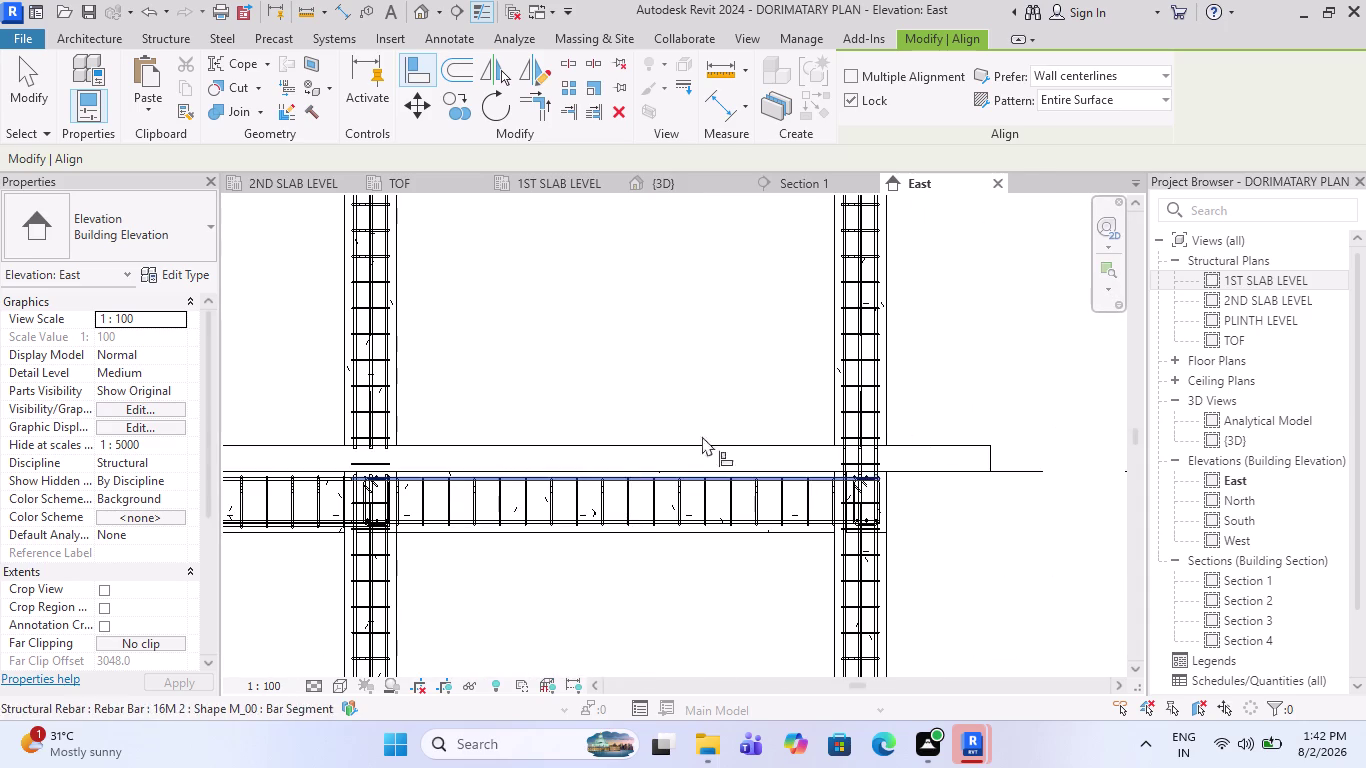
scroll(down, 3)
scroll(down, 3)
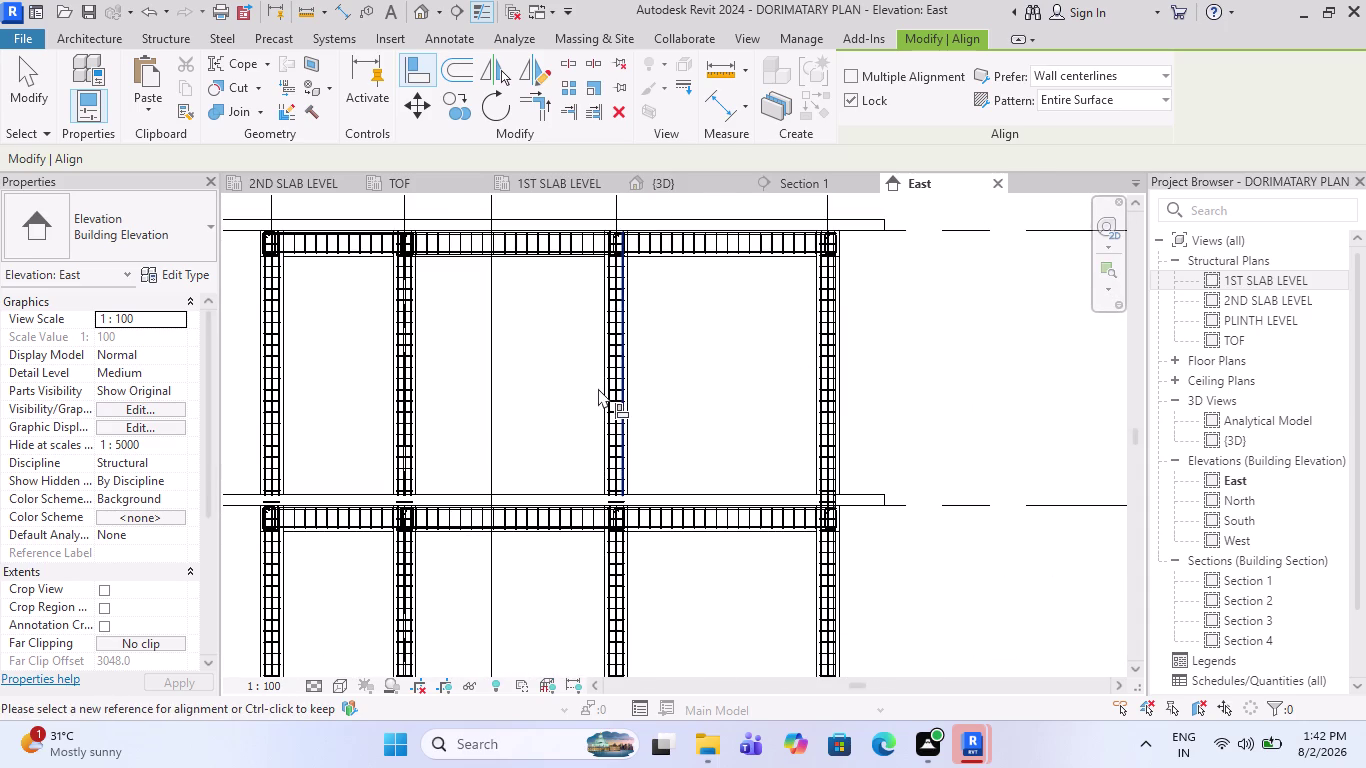
scroll(up, 3)
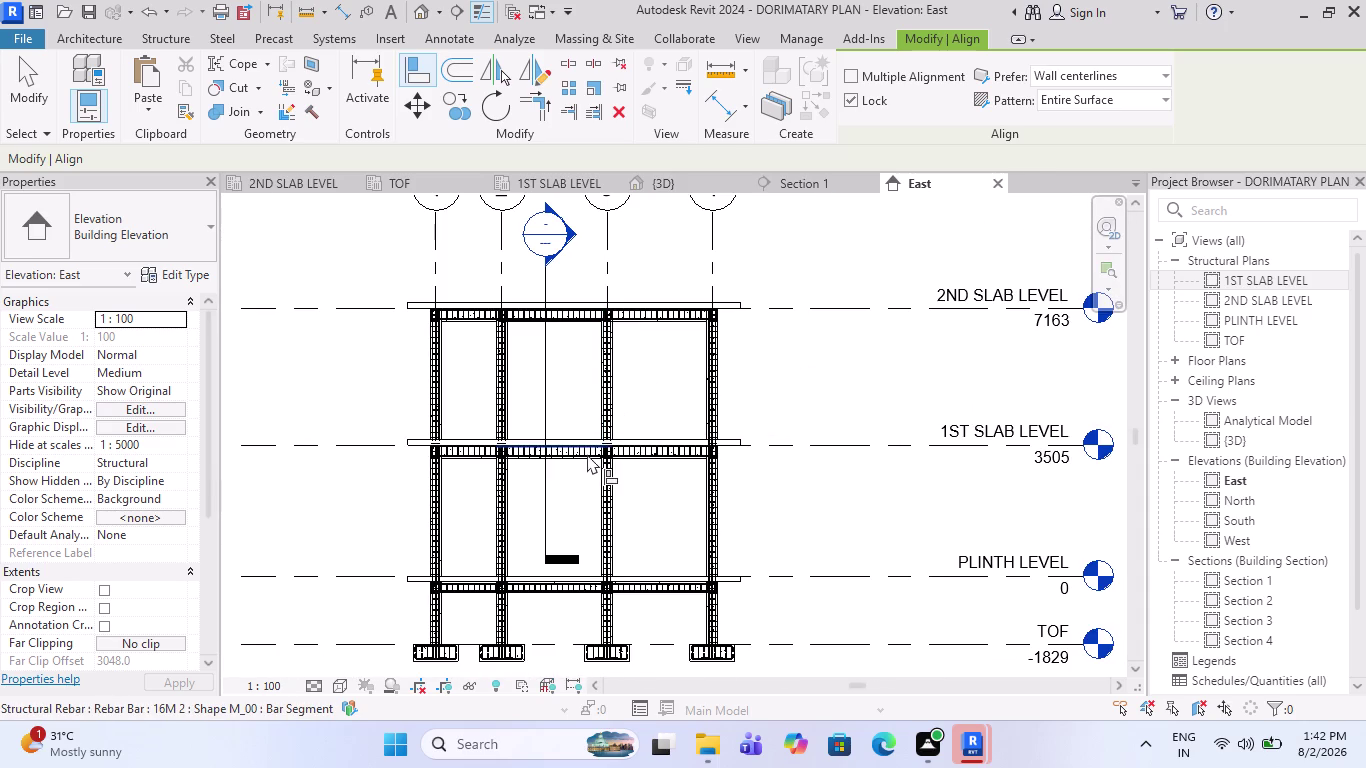
scroll(up, 3)
scroll(down, 3)
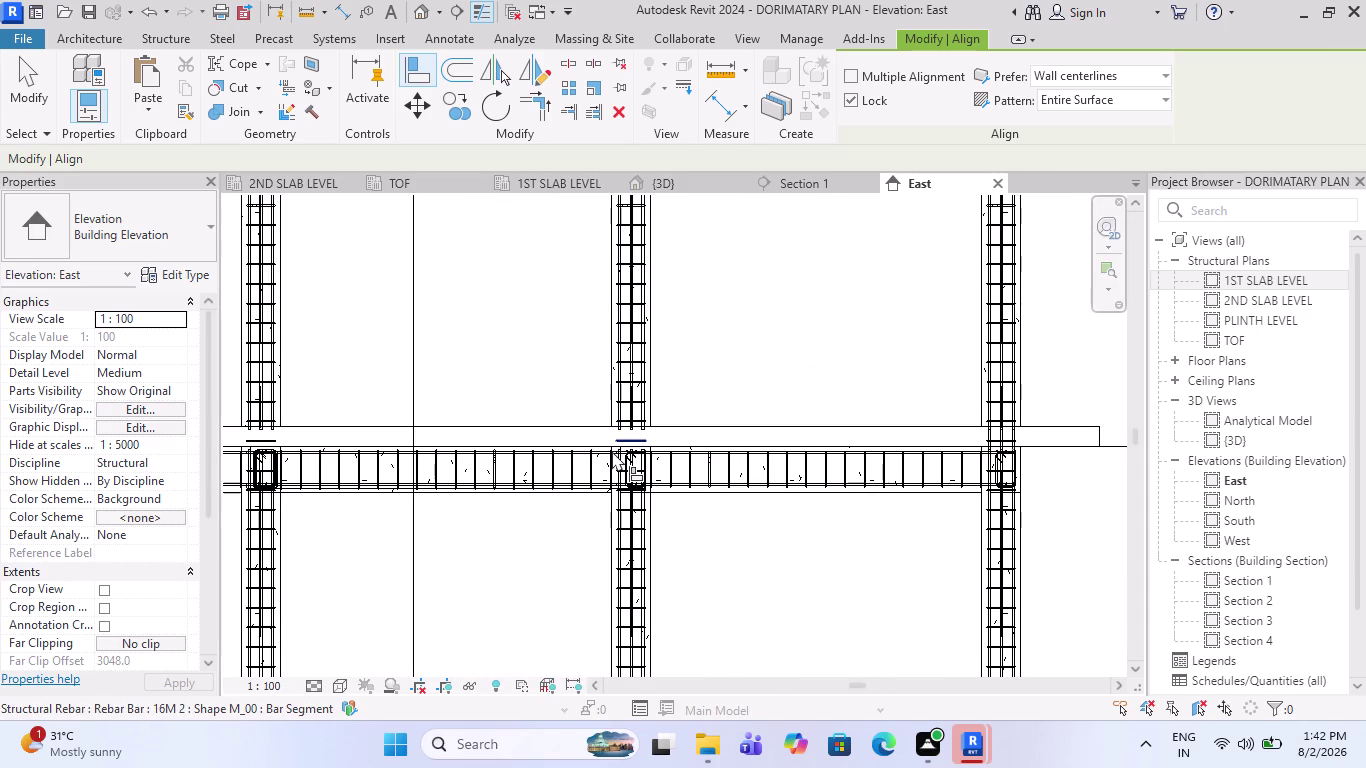
scroll(up, 3)
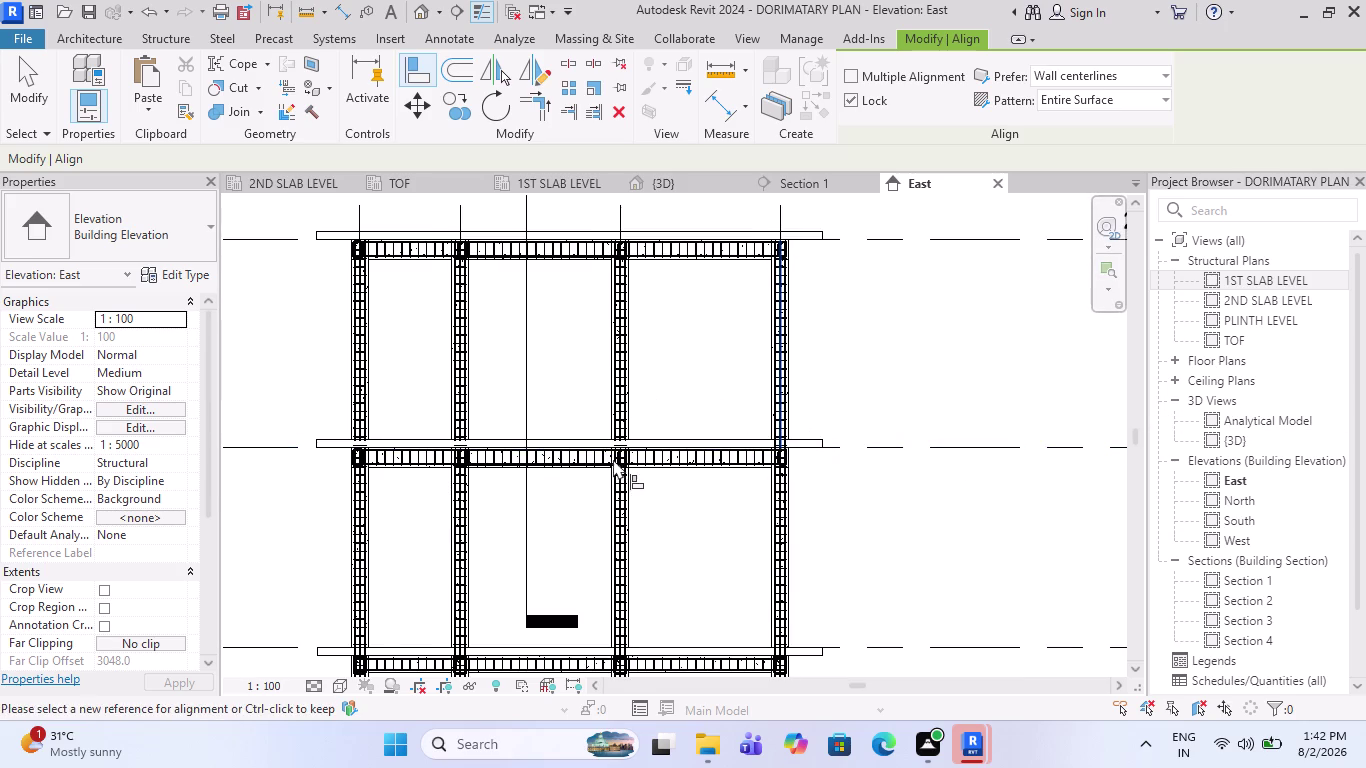
scroll(up, 3)
scroll(up, 3)
scroll(up, 3)
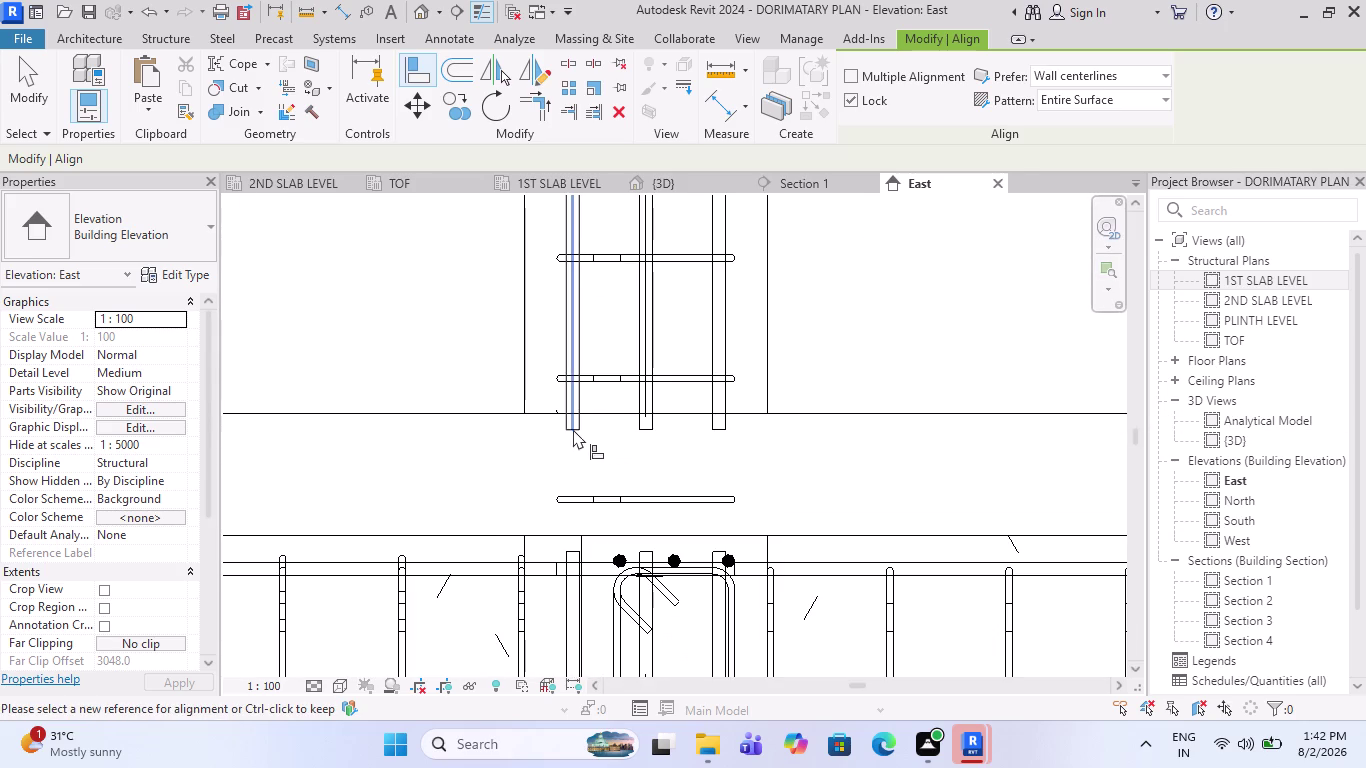
scroll(down, 3)
scroll(up, 3)
scroll(up, 3)
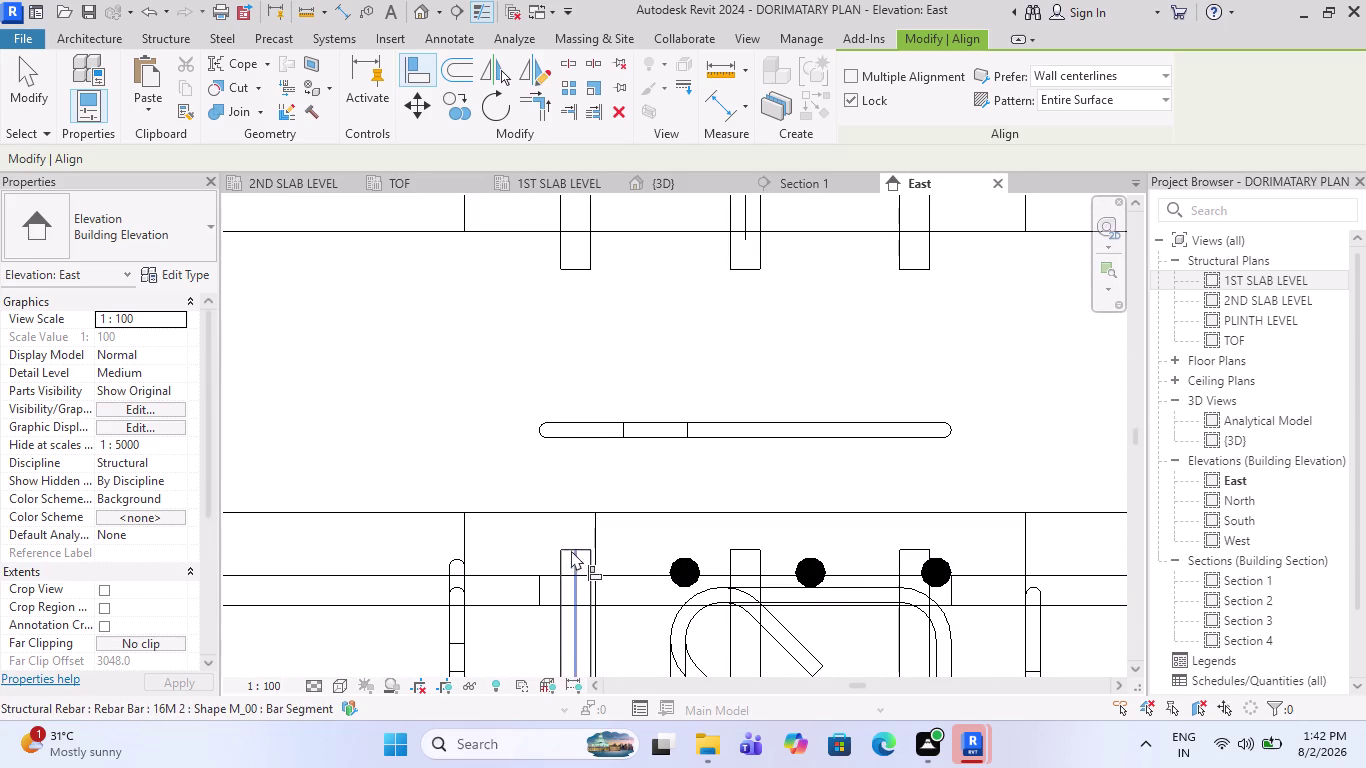
click(566, 551)
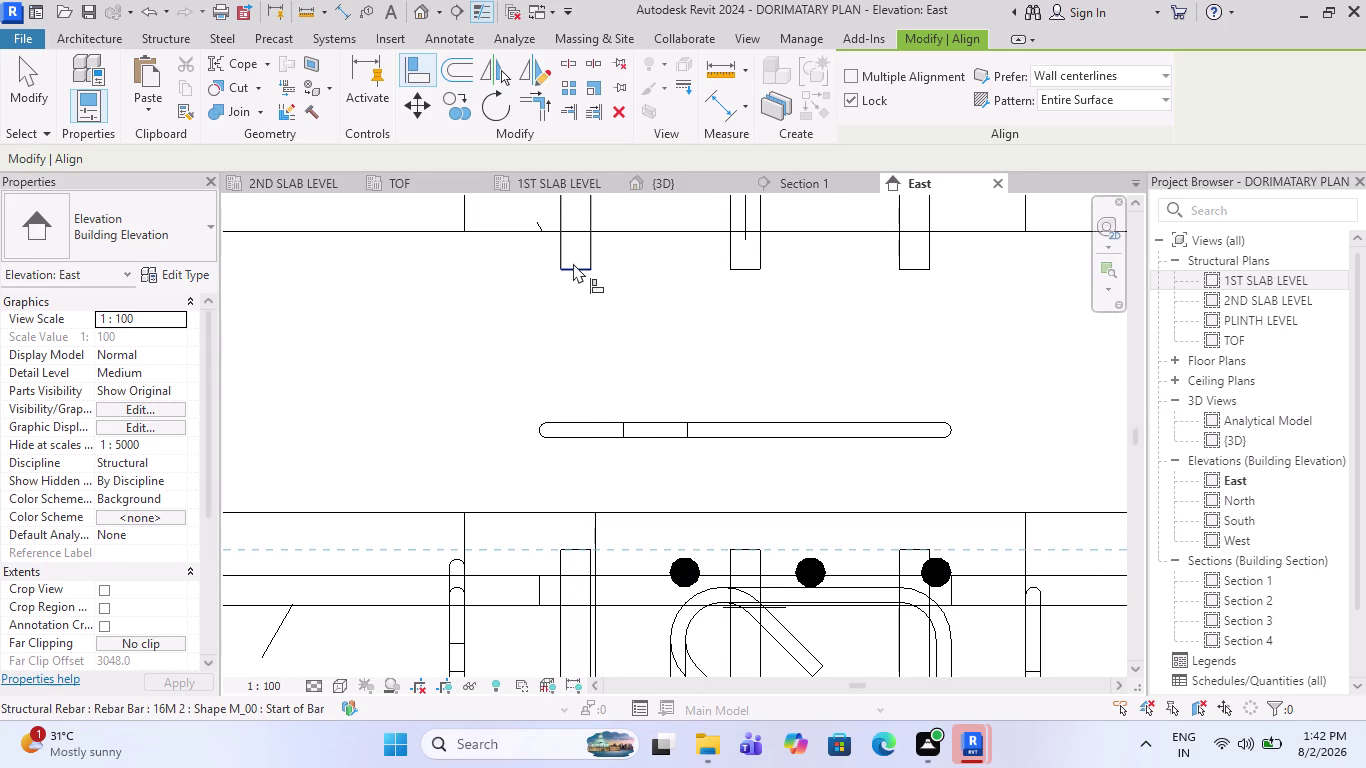
click(574, 263)
scroll(down, 3)
scroll(up, 3)
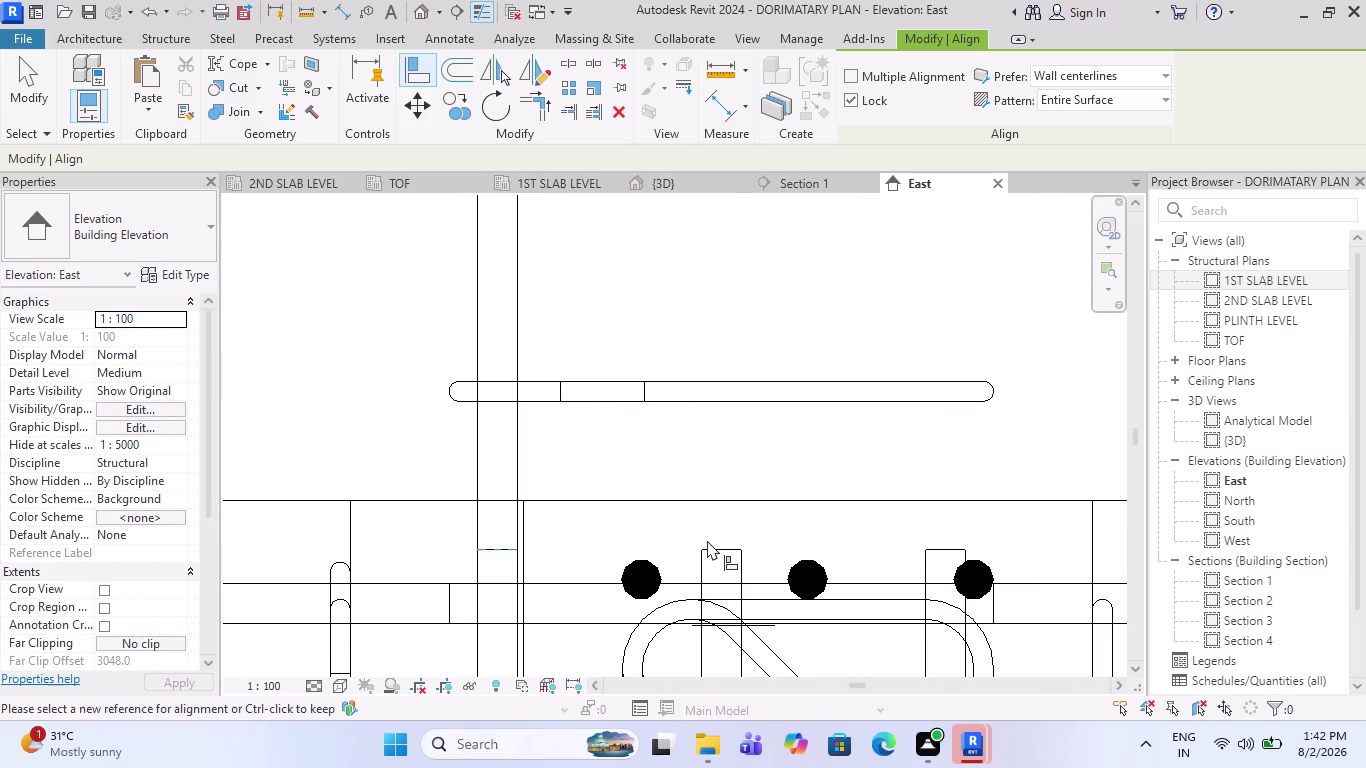
click(707, 550)
scroll(down, 3)
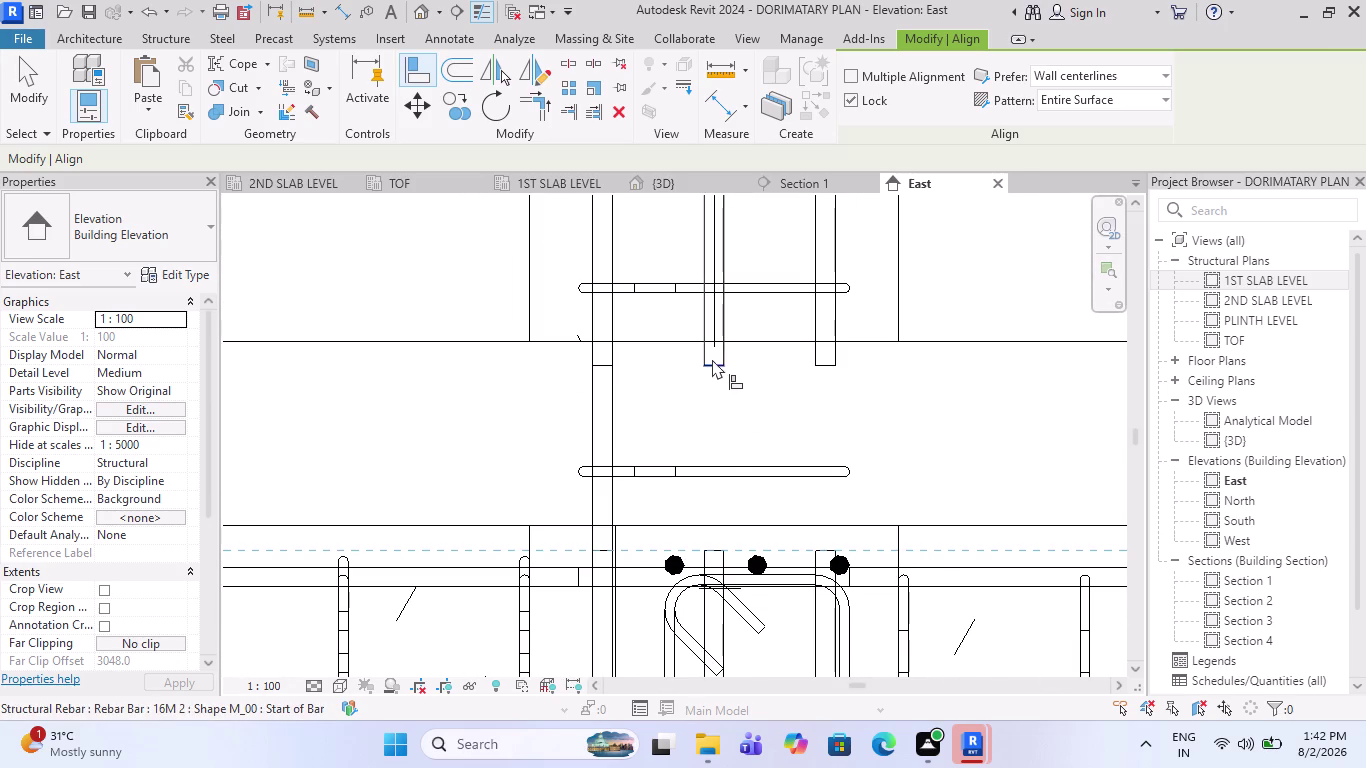
click(712, 360)
scroll(up, 3)
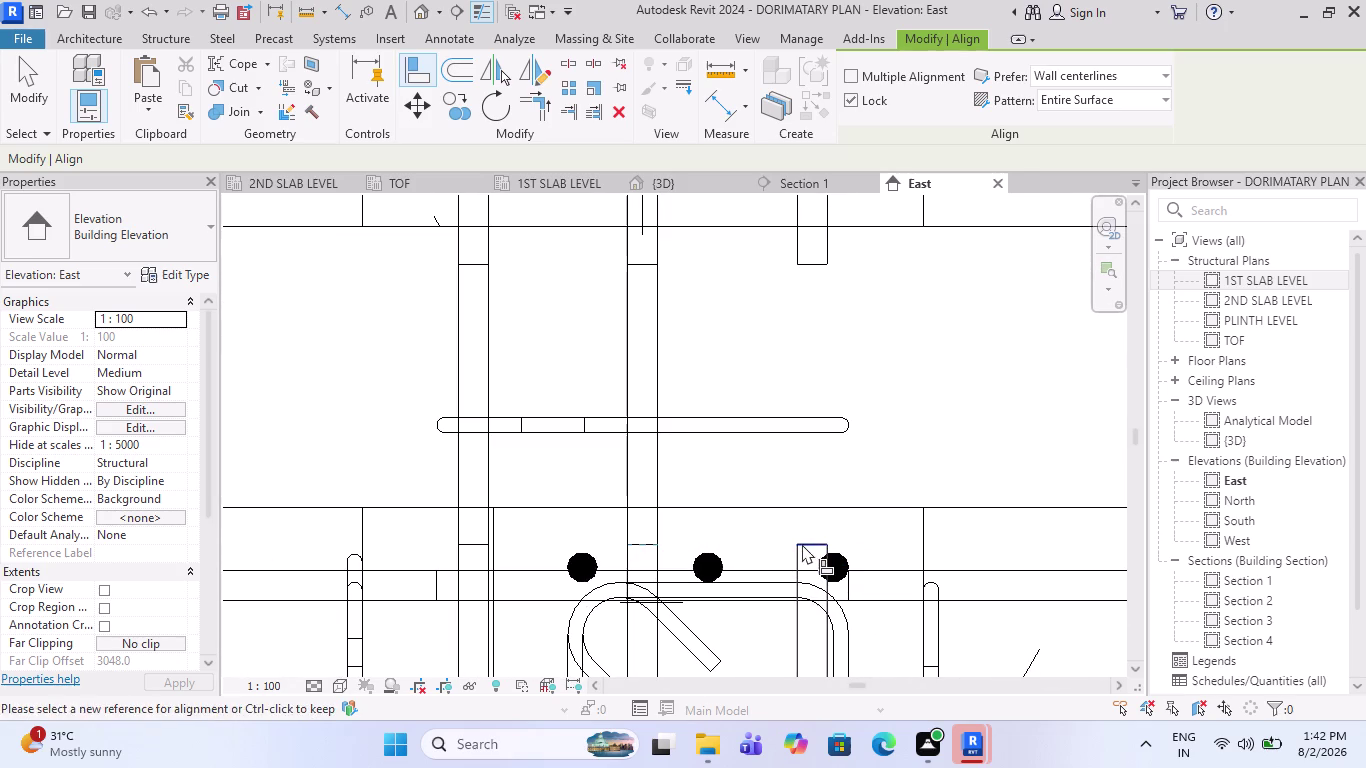
click(803, 545)
click(803, 270)
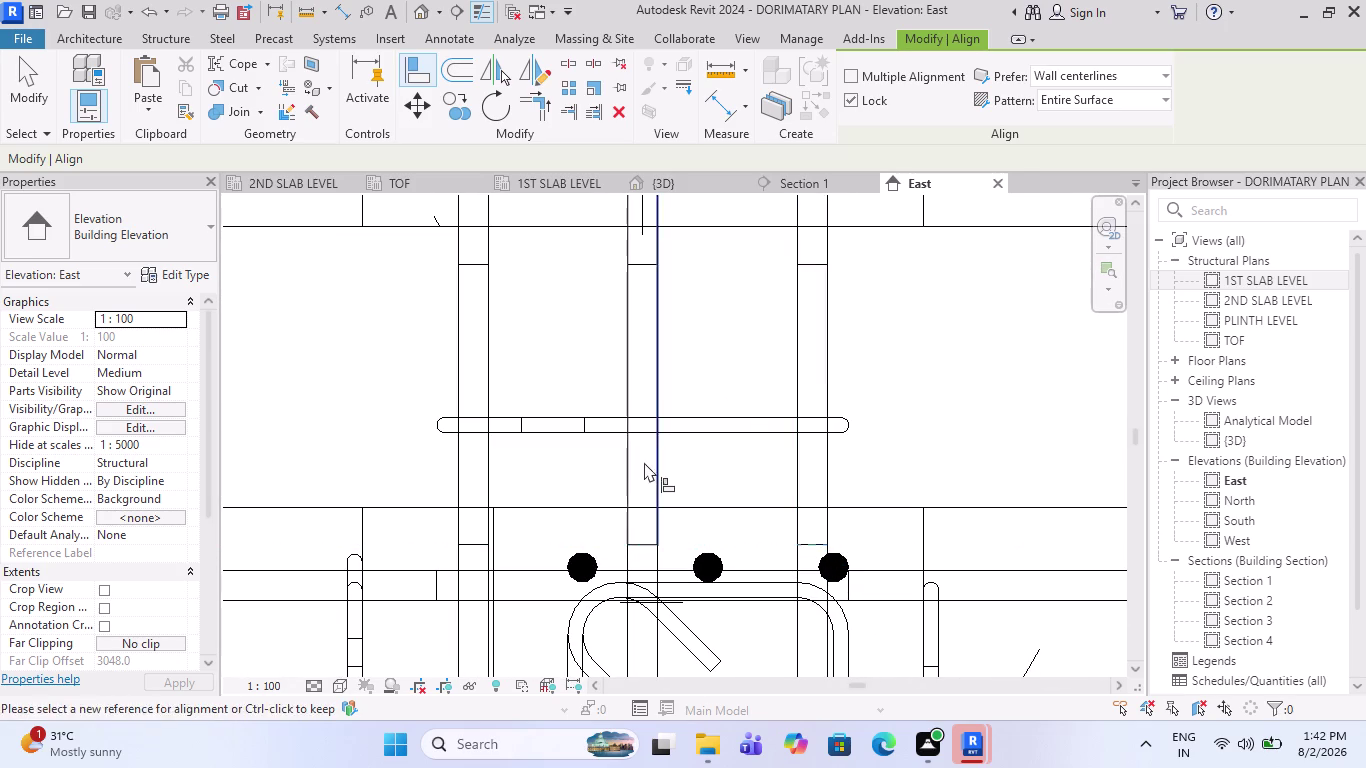
scroll(down, 3)
scroll(down, 3)
Align three 16M column bar starts to the column faces at the next beam-column joint.
key(Escape)
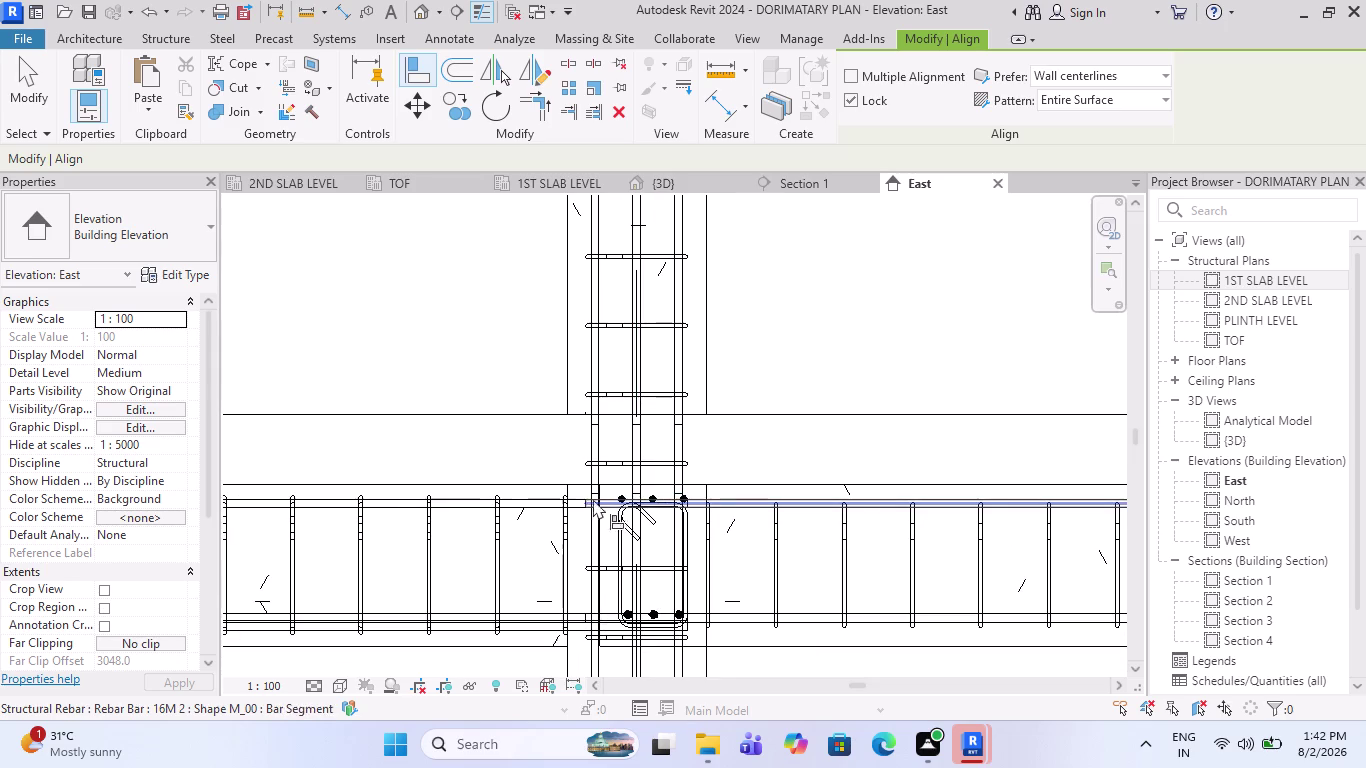
scroll(down, 3)
scroll(down, 3)
scroll(down, 3)
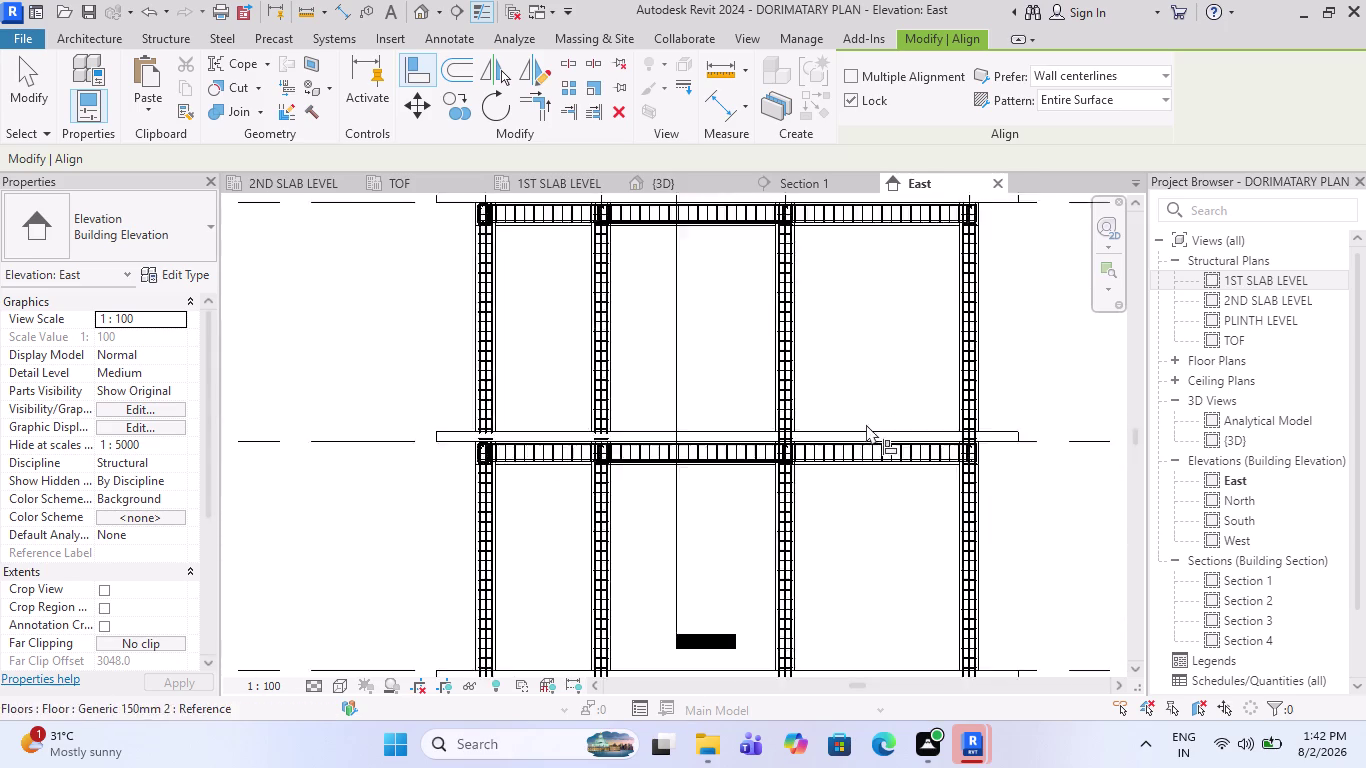
scroll(up, 3)
scroll(up, 3)
scroll(up, 3)
scroll(up, 3)
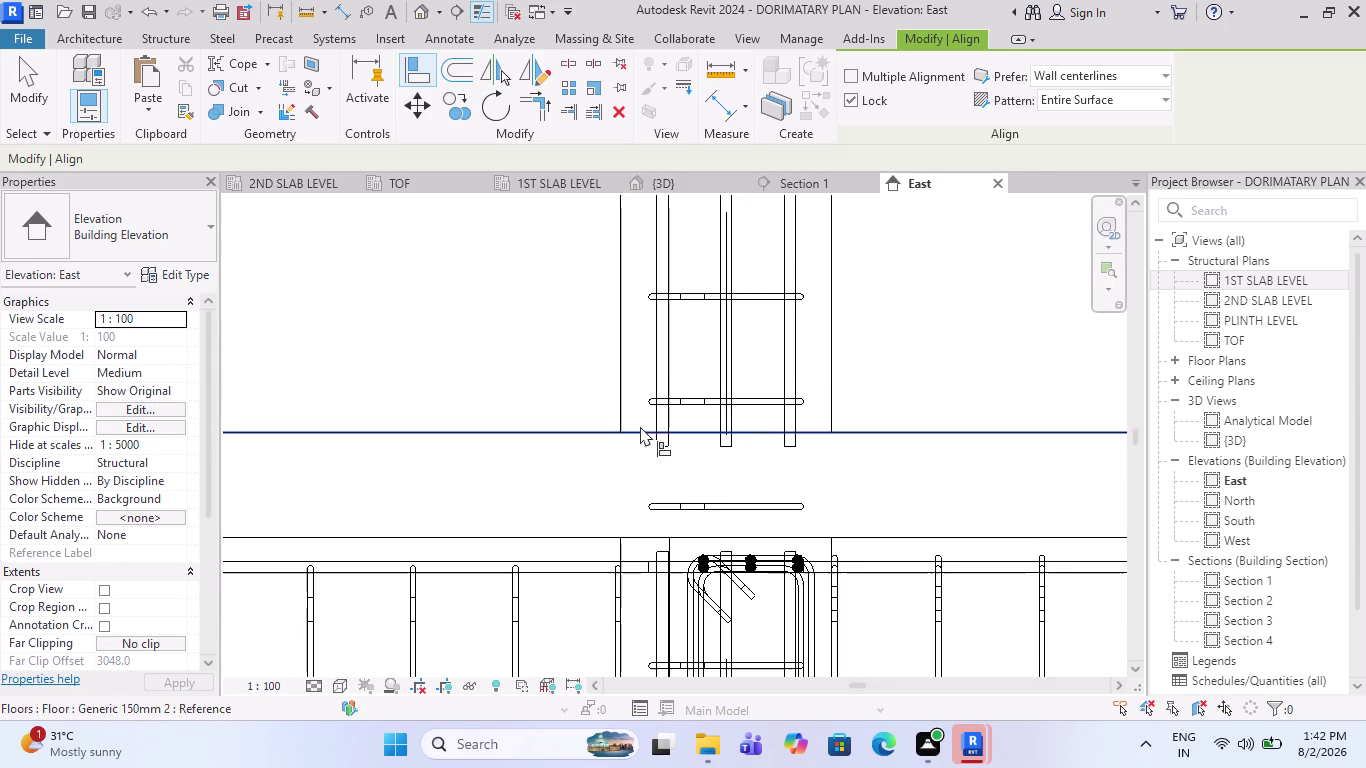
scroll(up, 3)
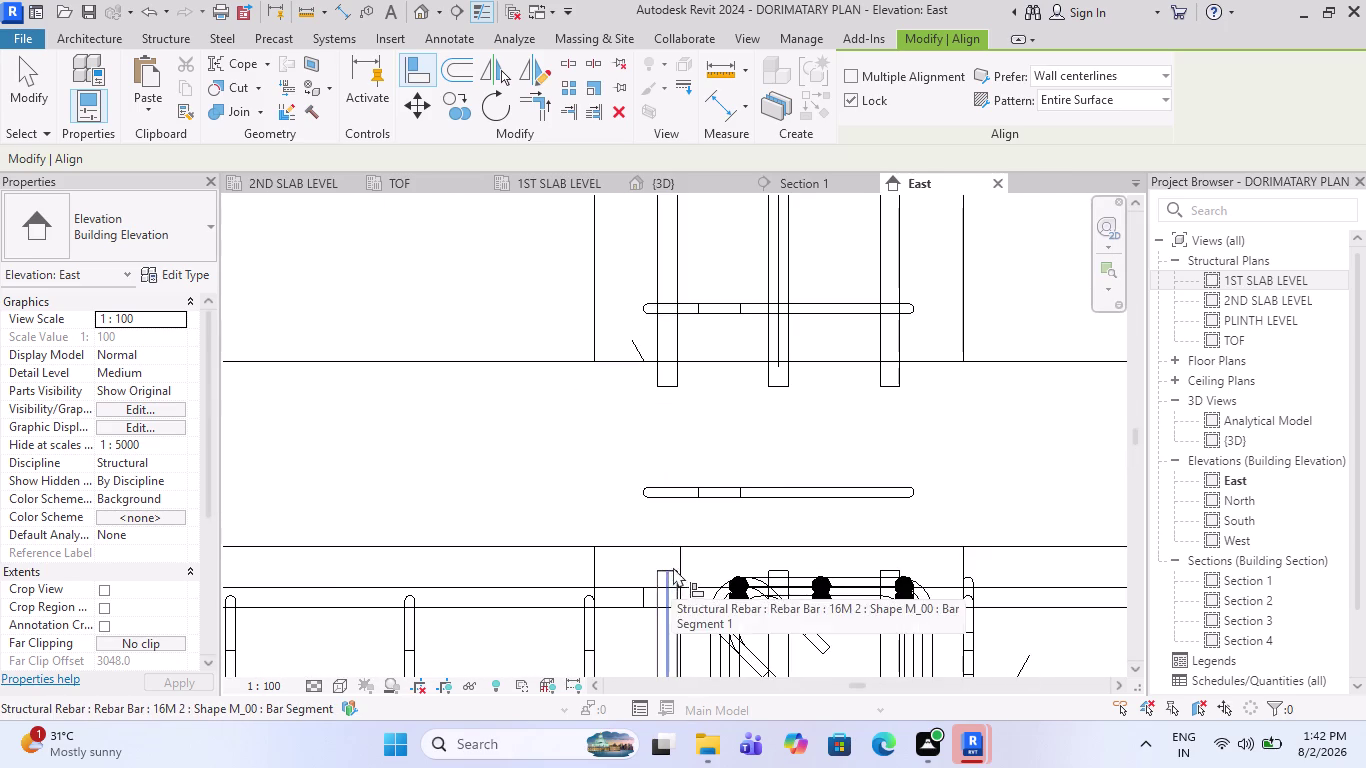
scroll(up, 3)
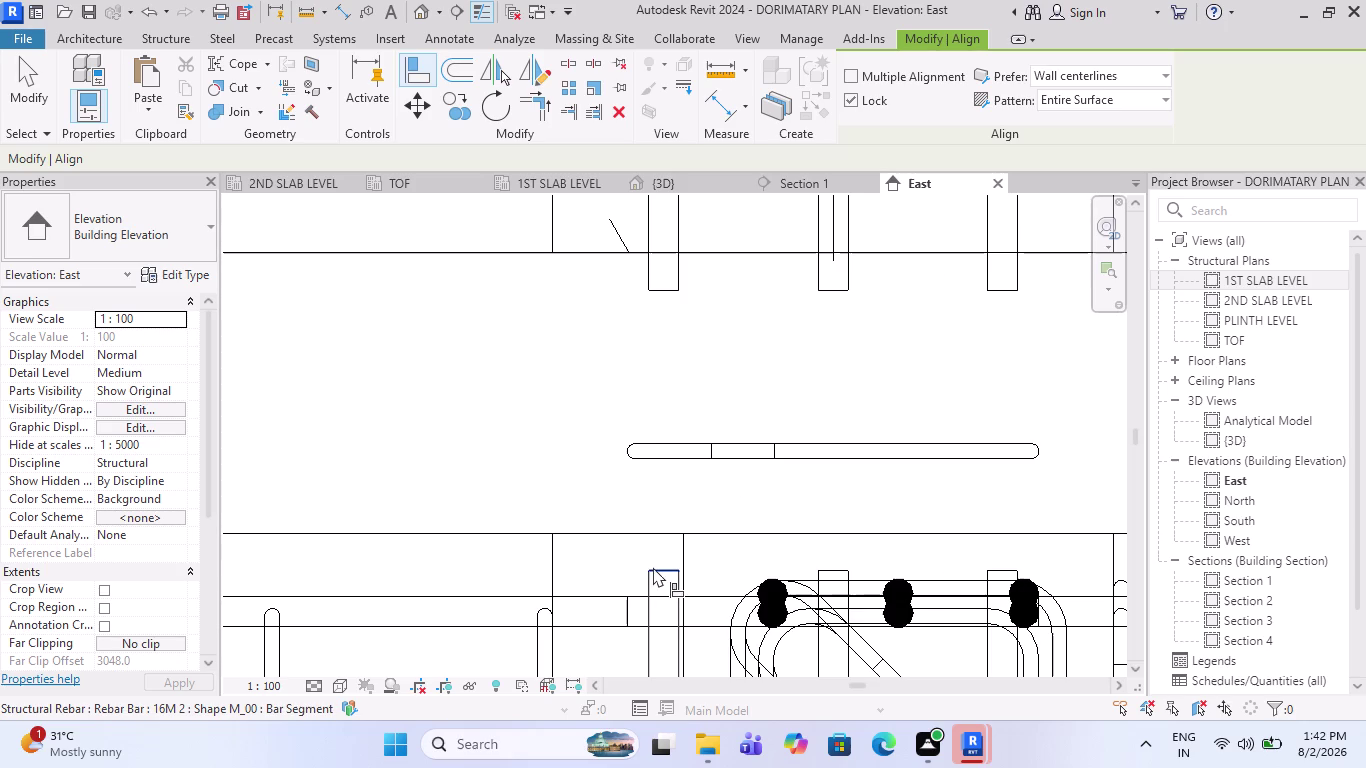
click(654, 570)
scroll(down, 3)
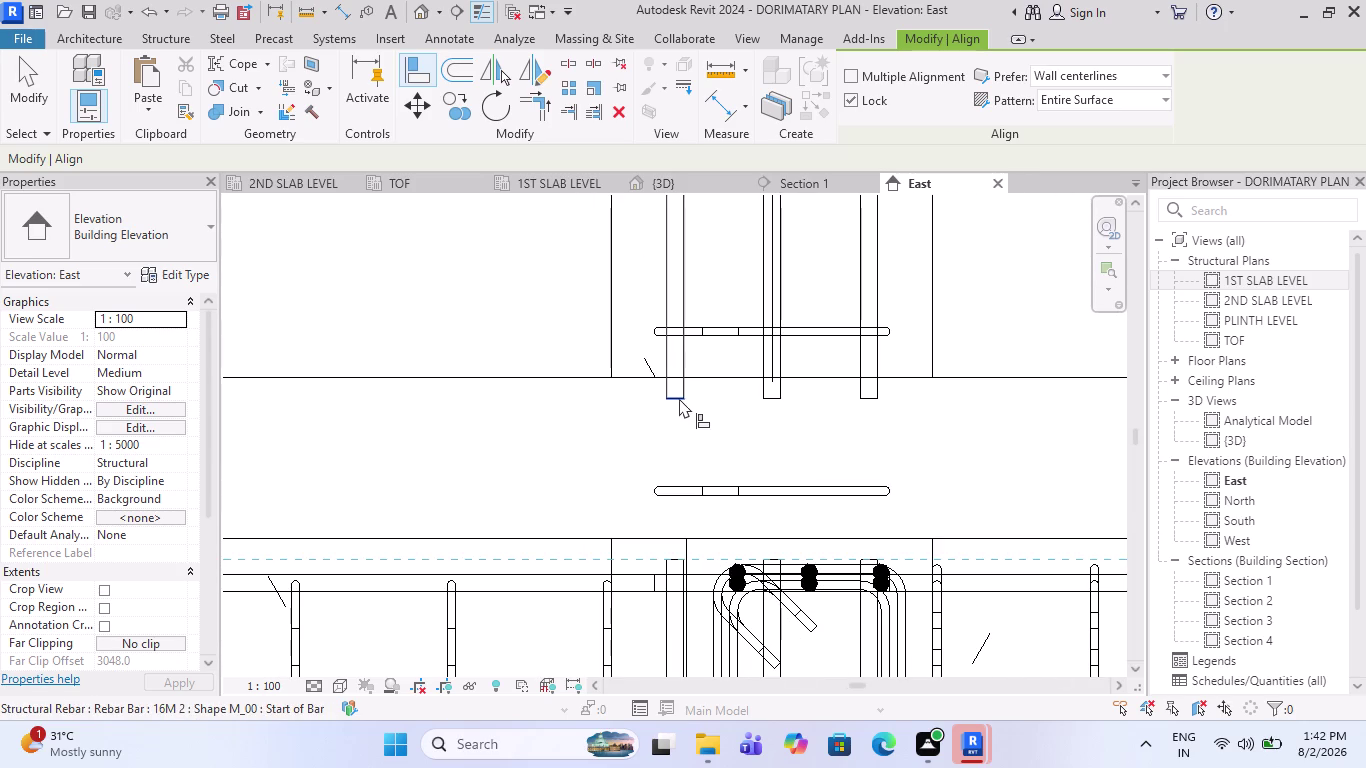
click(678, 399)
scroll(up, 3)
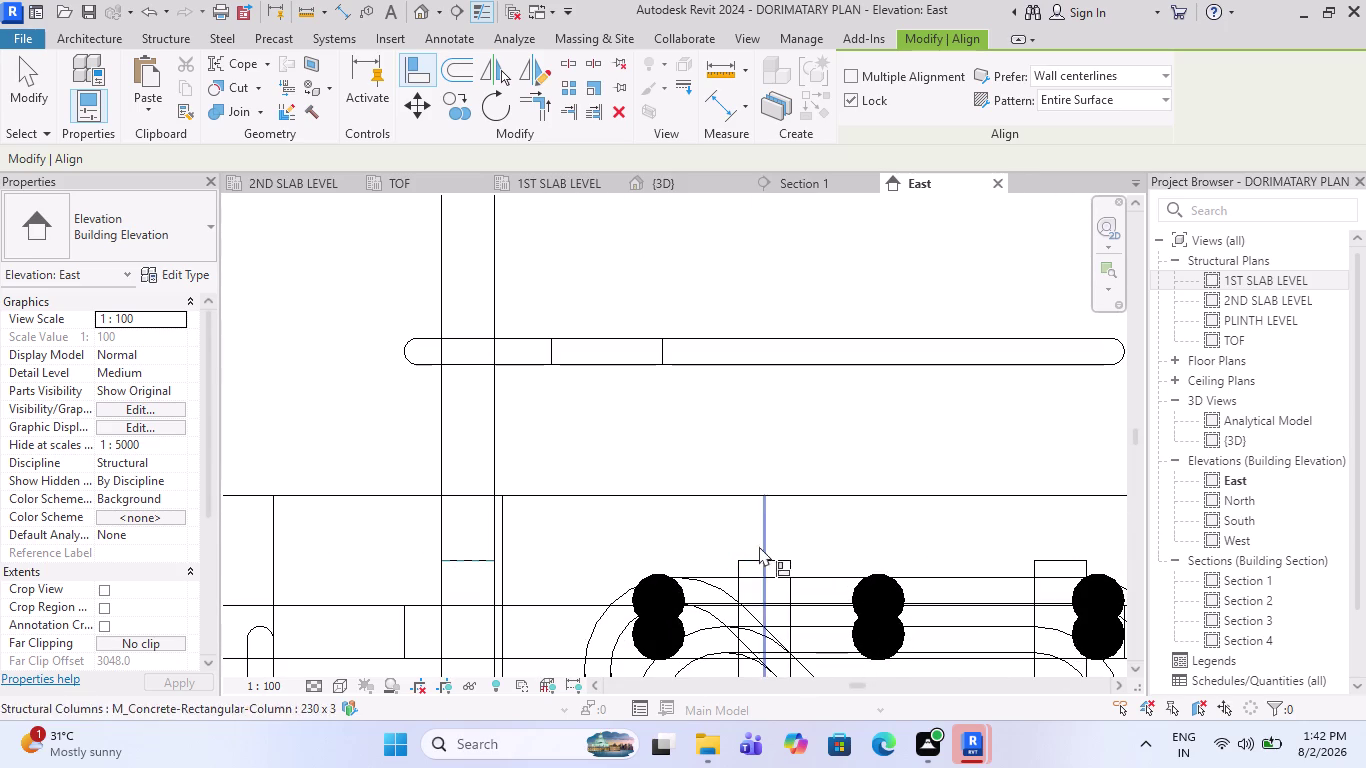
click(749, 554)
scroll(down, 3)
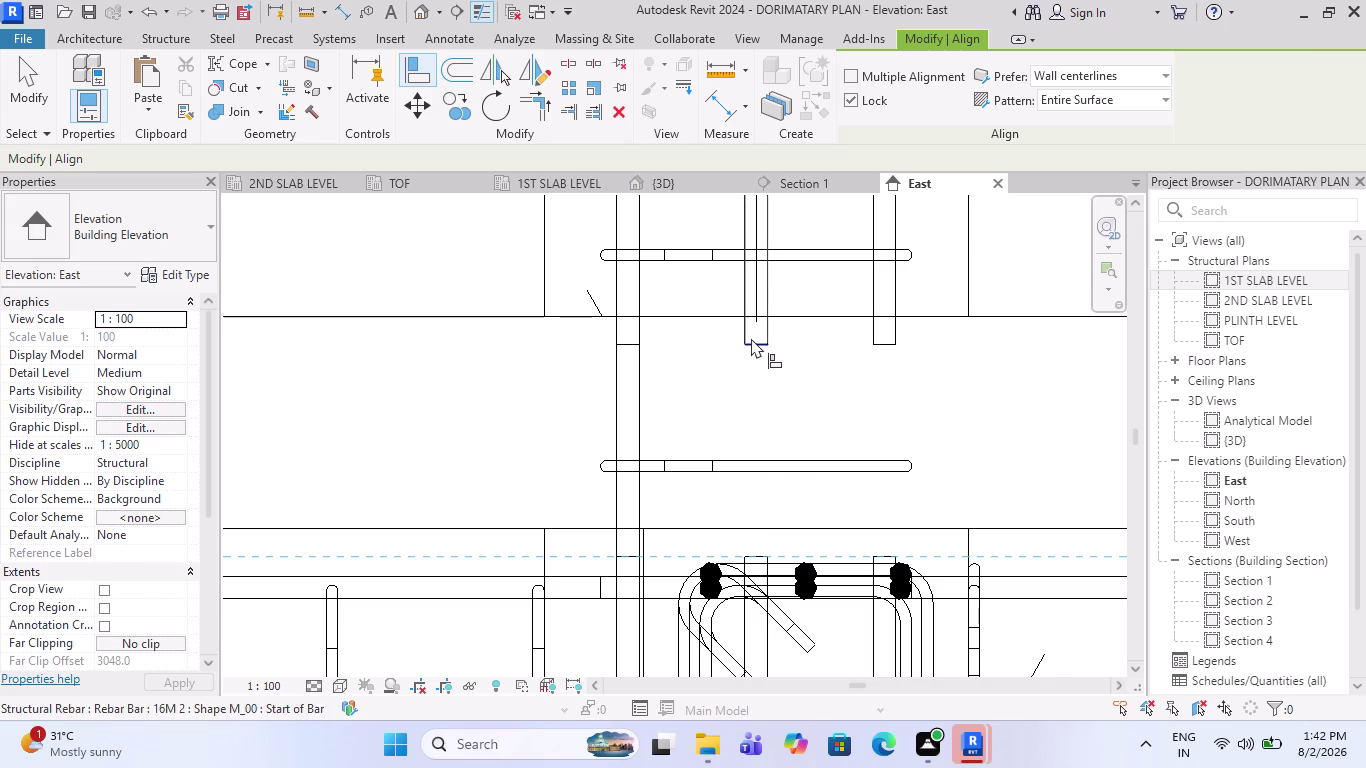
click(751, 338)
scroll(up, 3)
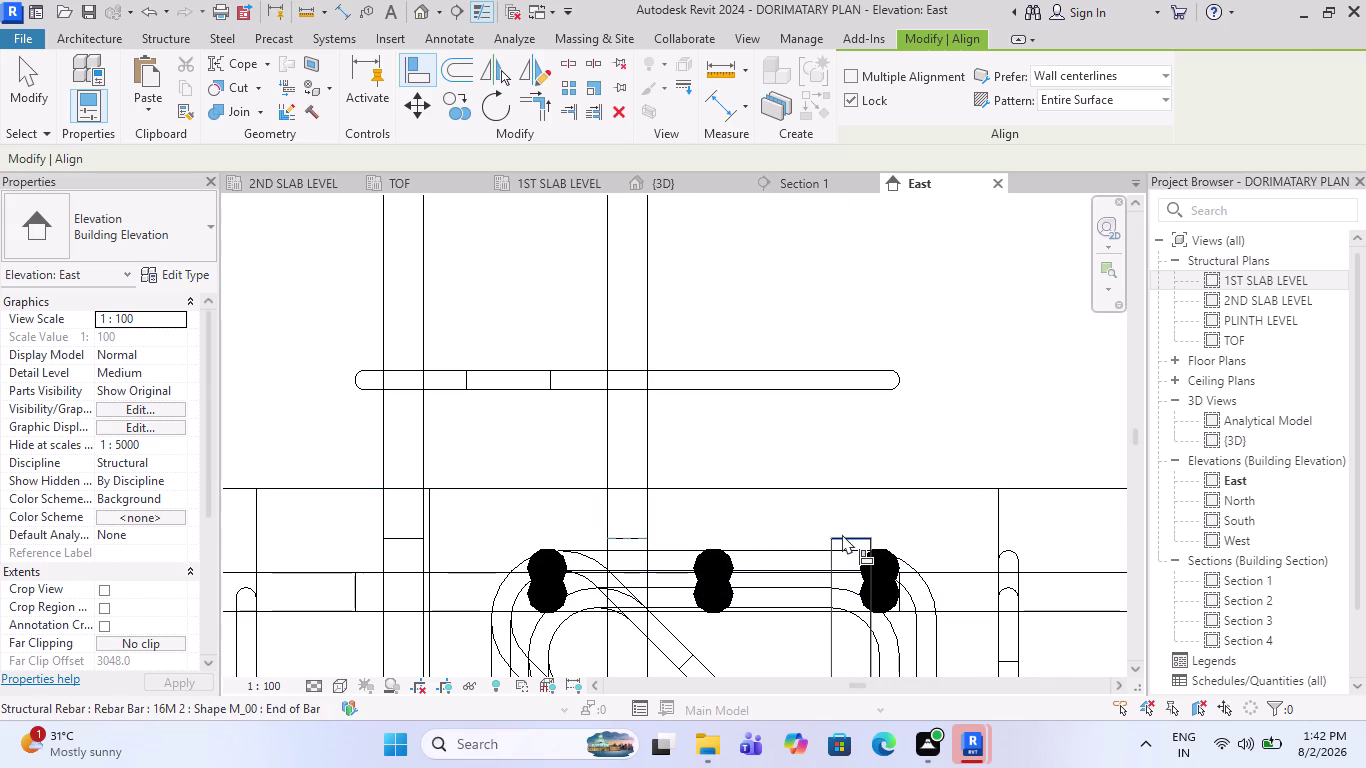
click(842, 534)
scroll(down, 3)
click(837, 350)
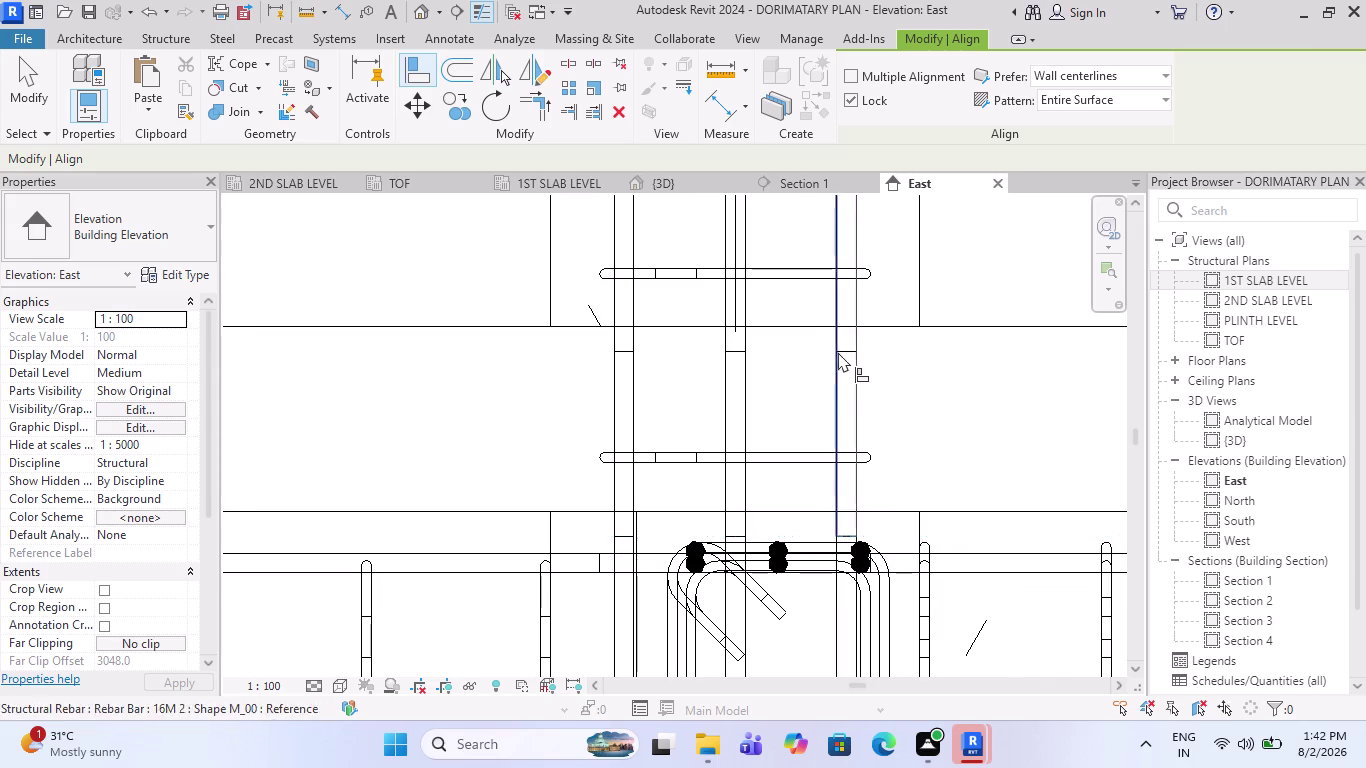
At another joint, pick a bar end as the next alignment reference.
scroll(down, 3)
scroll(down, 3)
scroll(down, 3)
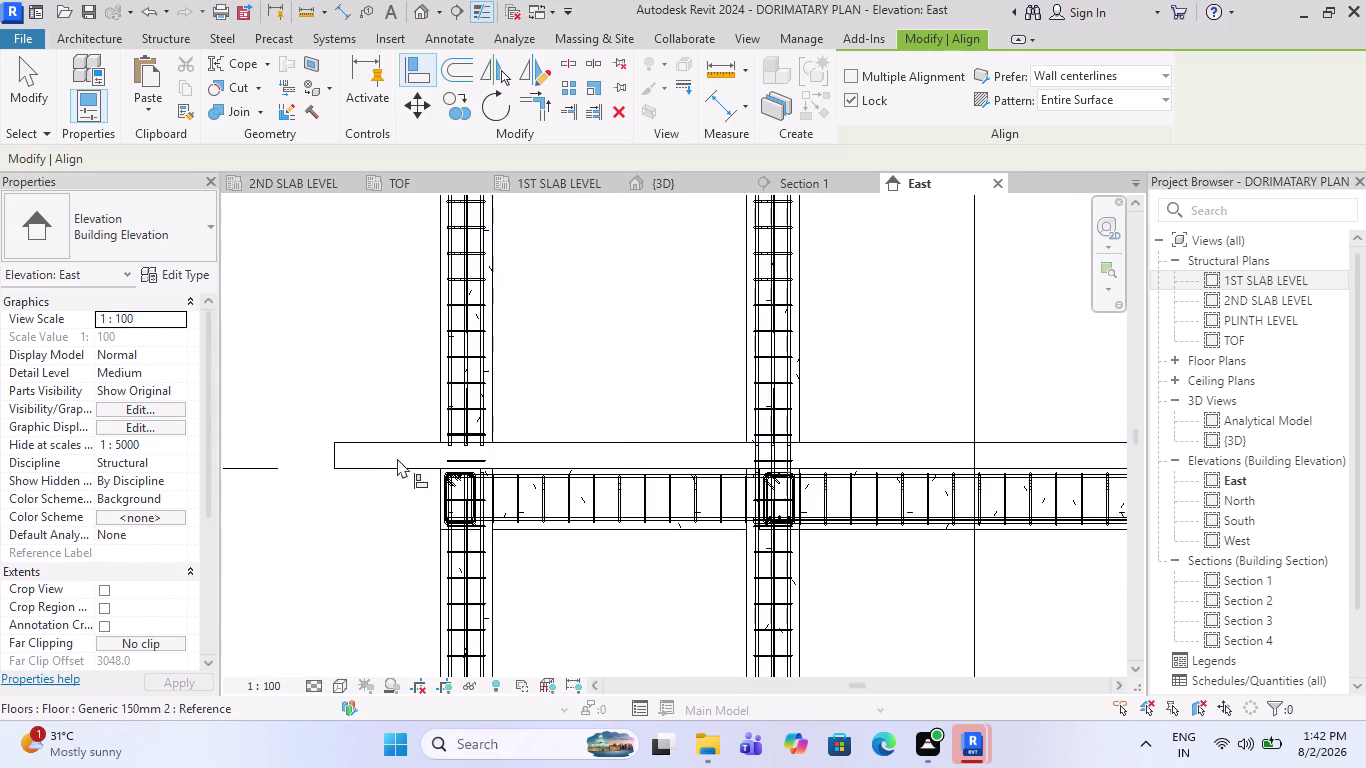
scroll(up, 3)
scroll(up, 3)
scroll(down, 3)
scroll(up, 3)
scroll(up, 3)
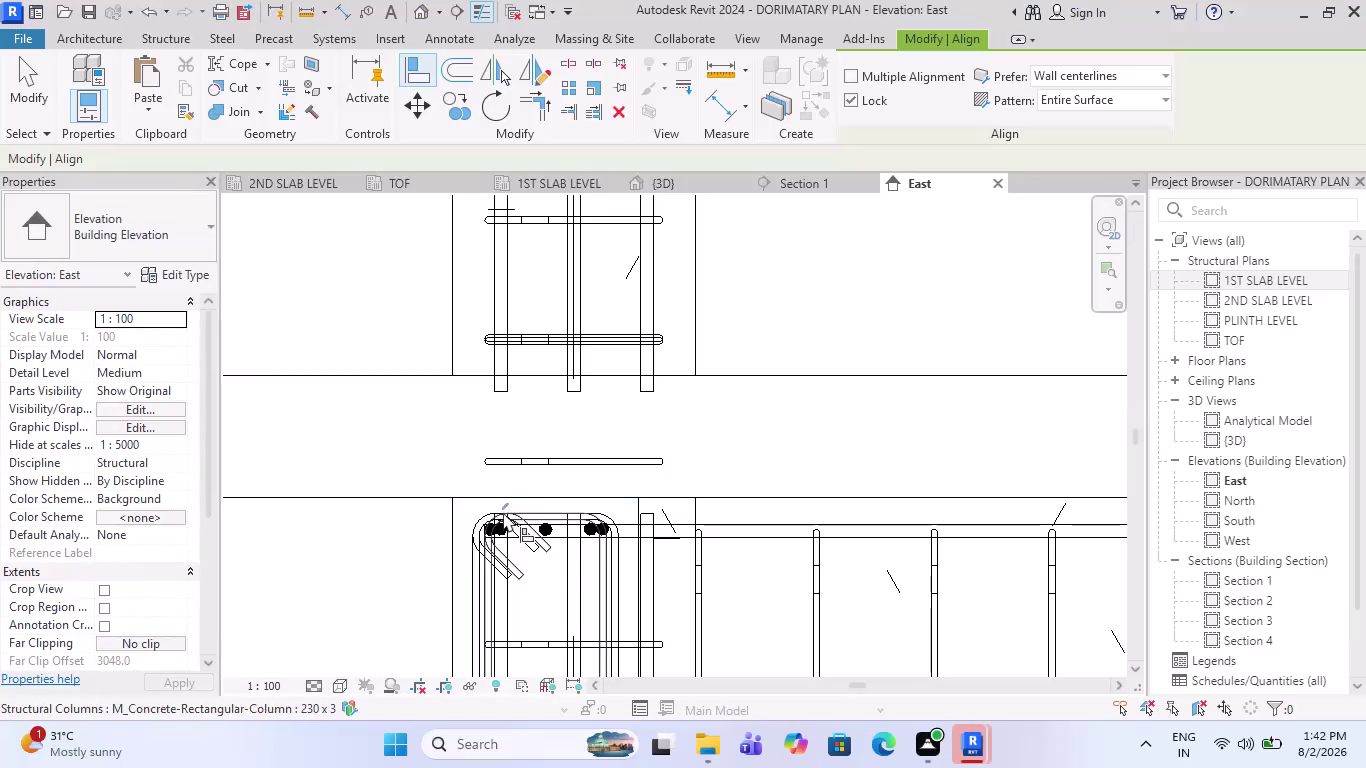
scroll(up, 3)
scroll(up, 3)
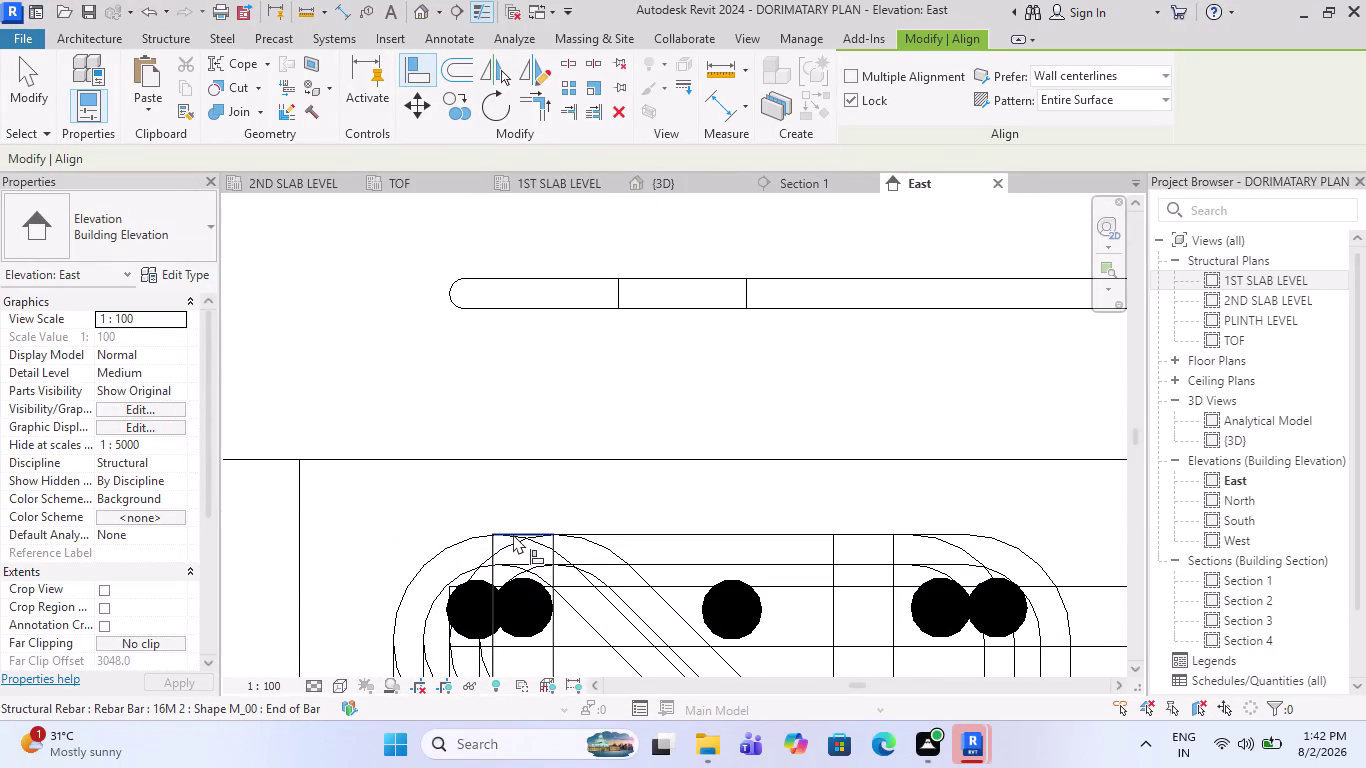
click(515, 535)
scroll(down, 3)
scroll(down, 3)
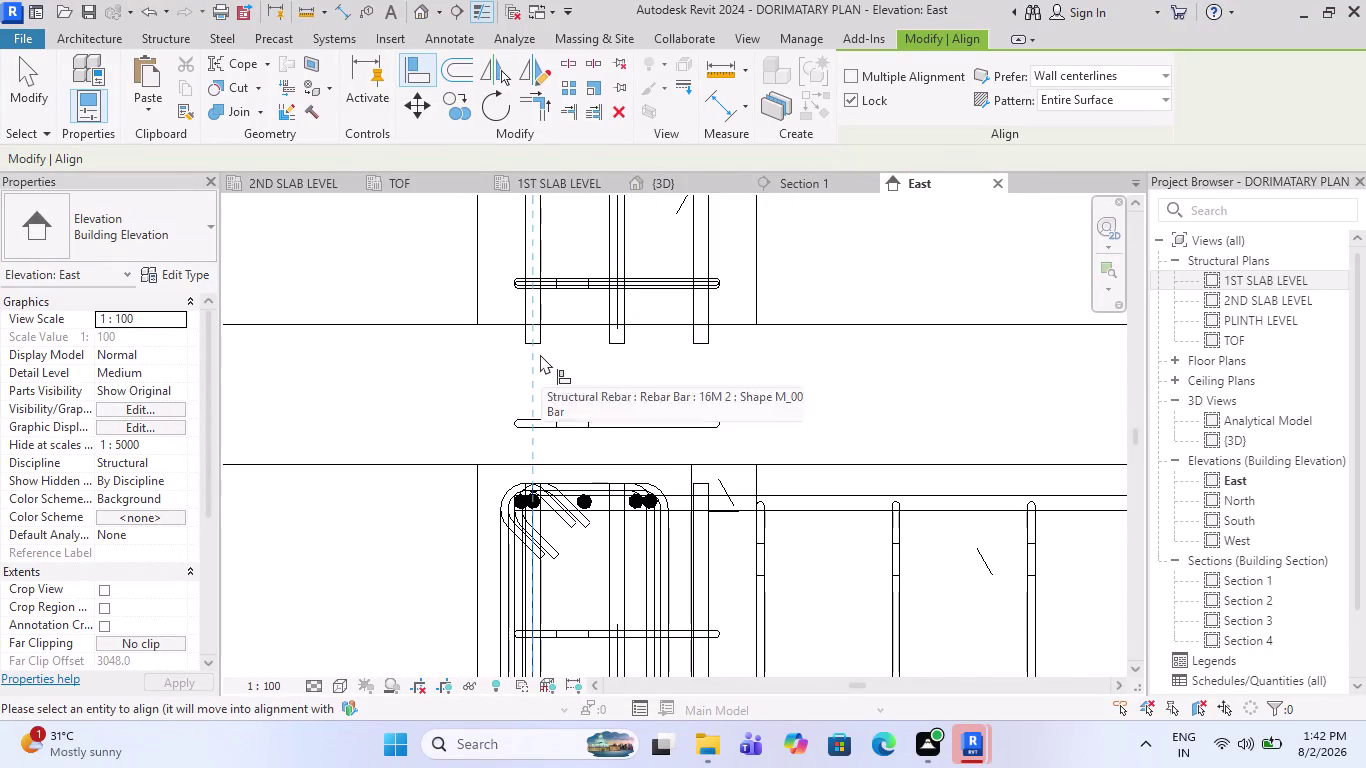
scroll(up, 3)
scroll(up, 3)
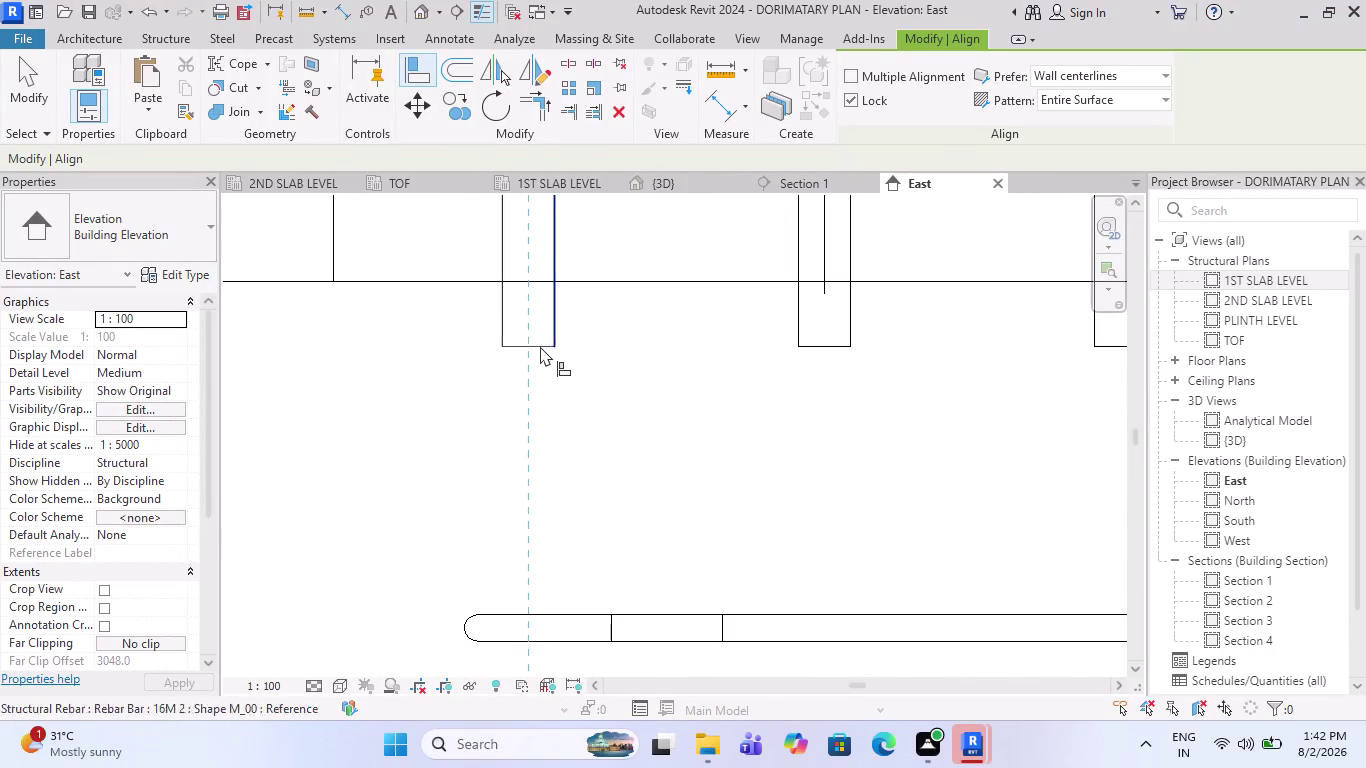
scroll(up, 3)
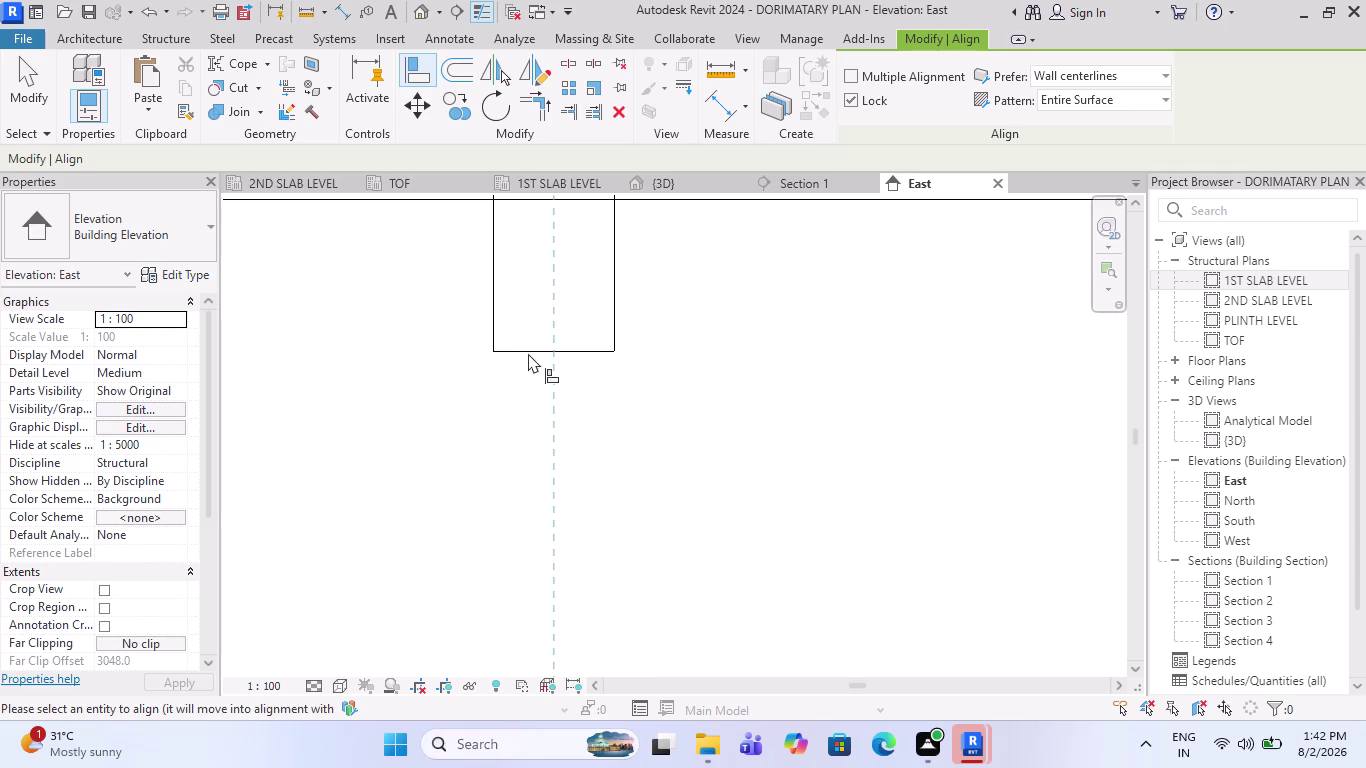
scroll(down, 3)
scroll(up, 3)
scroll(up, 3)
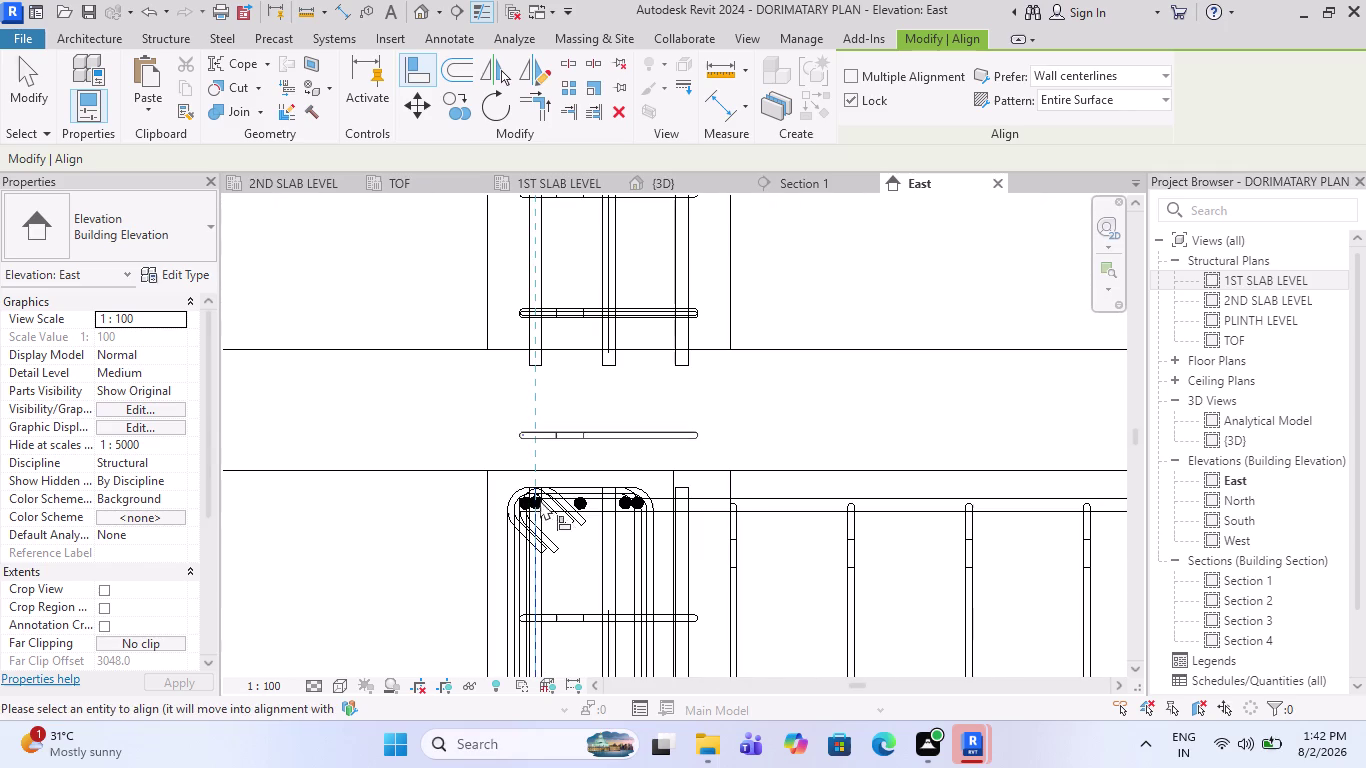
scroll(up, 3)
scroll(up, 3)
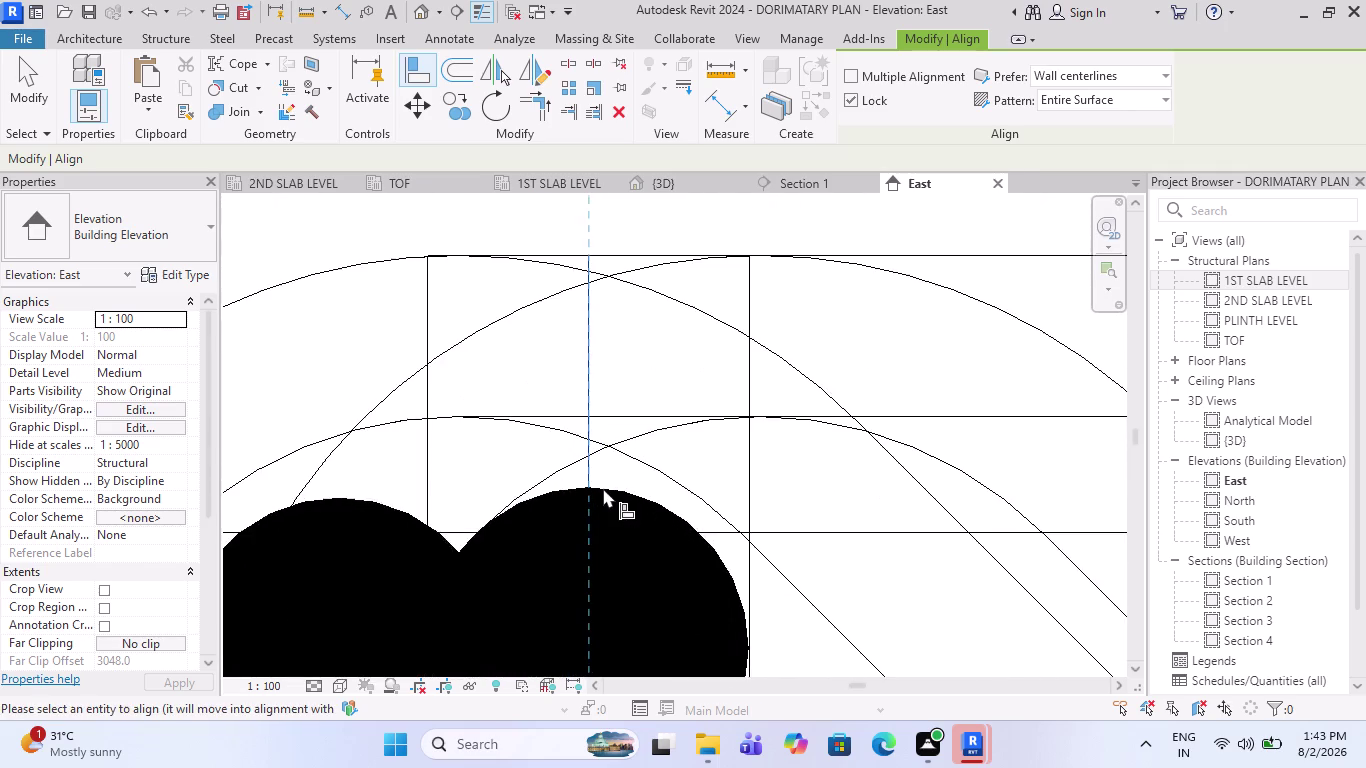
scroll(down, 3)
scroll(down, 3)
scroll(down, 3)
scroll(down, 3)
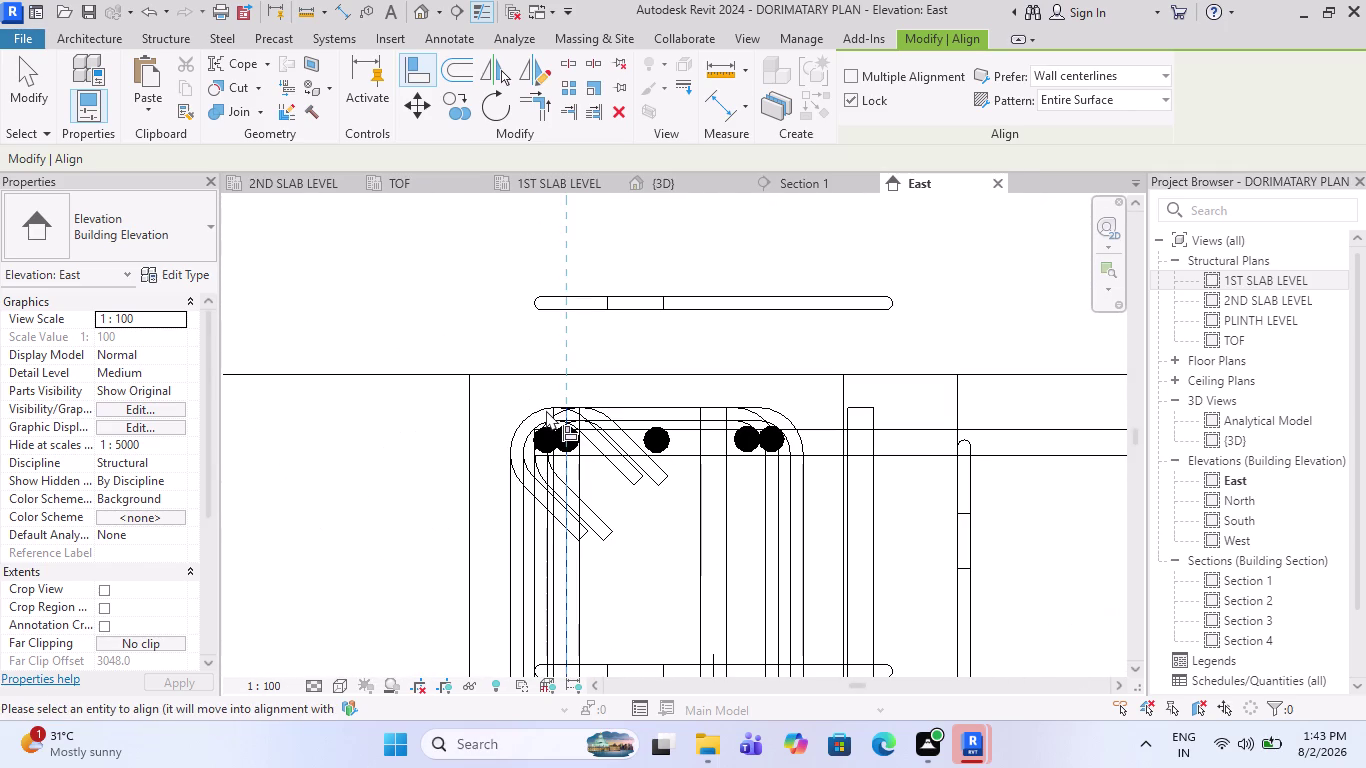
key(Escape)
scroll(down, 3)
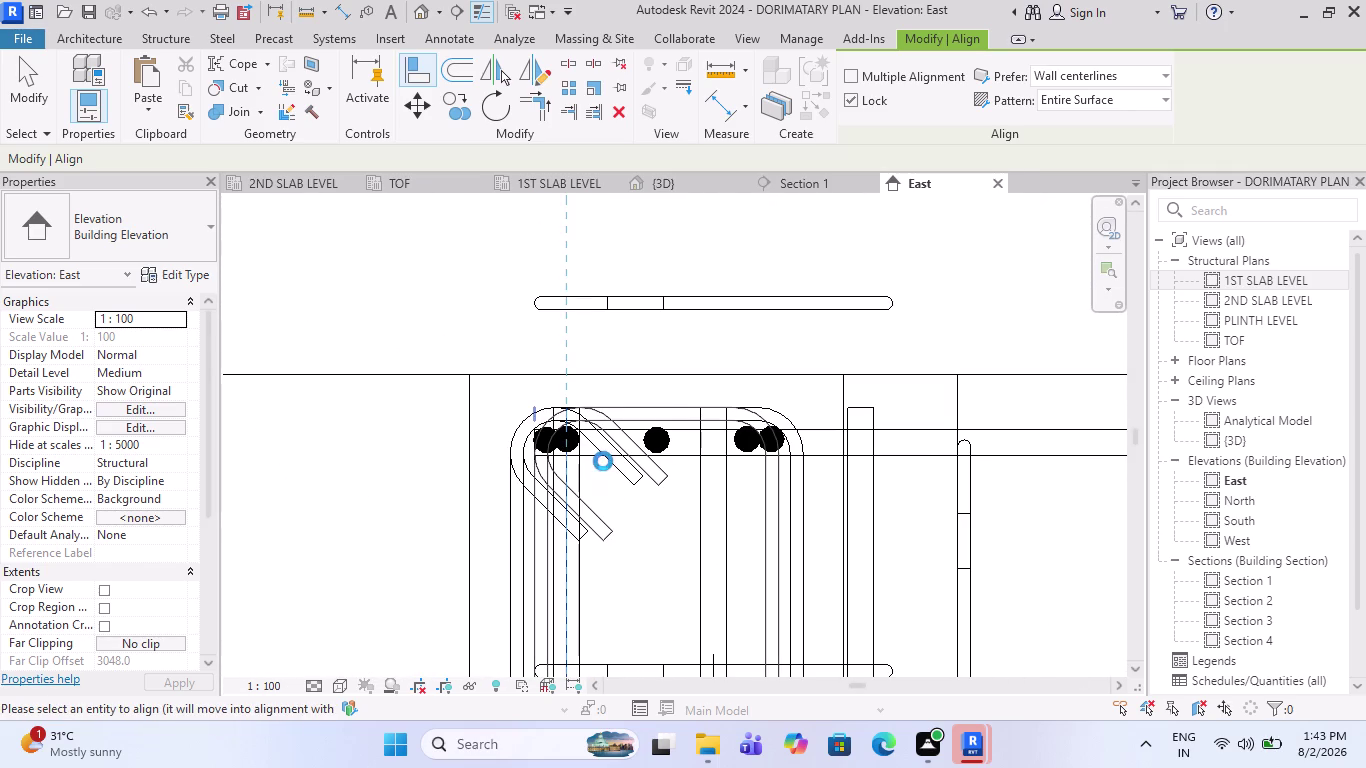
scroll(down, 3)
scroll(up, 3)
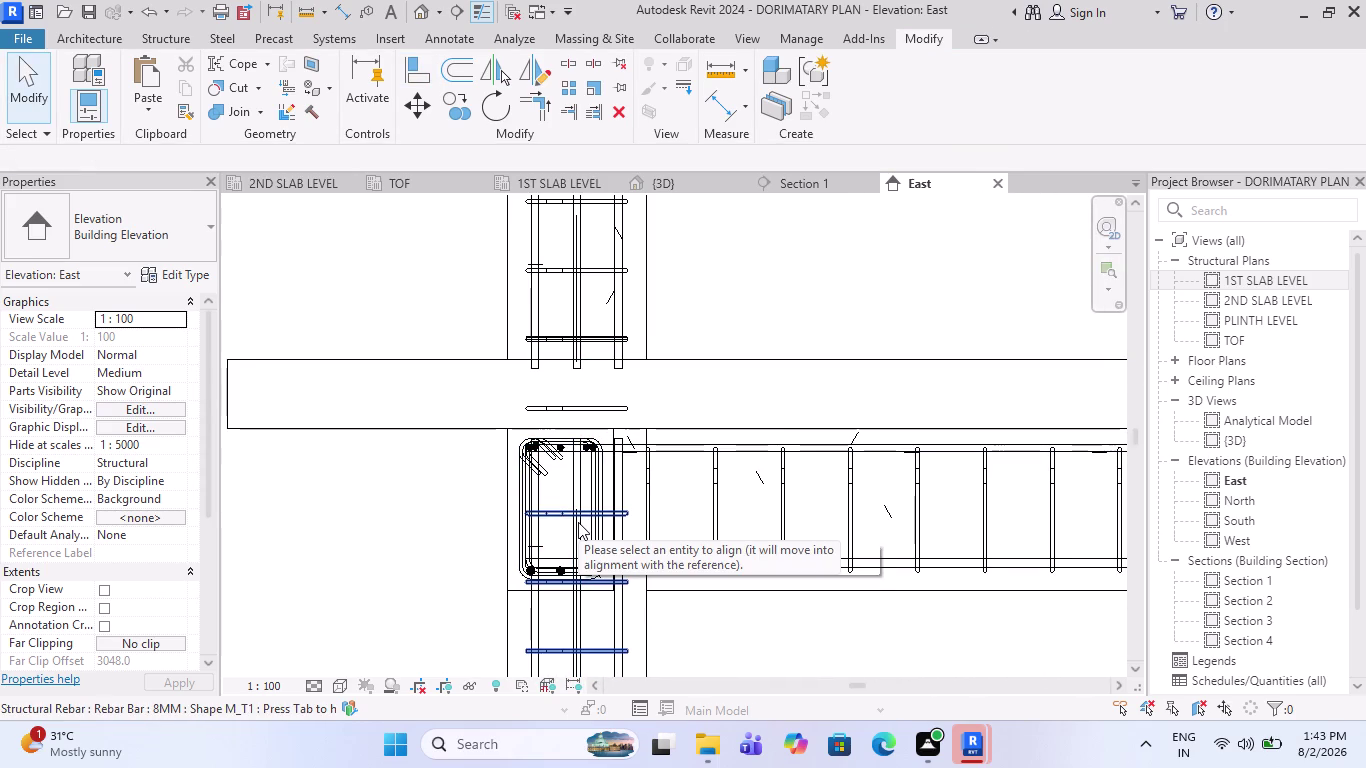
Select a column stirrup at the joint to check its properties, then deselect it.
scroll(up, 3)
scroll(right, 3)
scroll(up, 3)
scroll(right, 3)
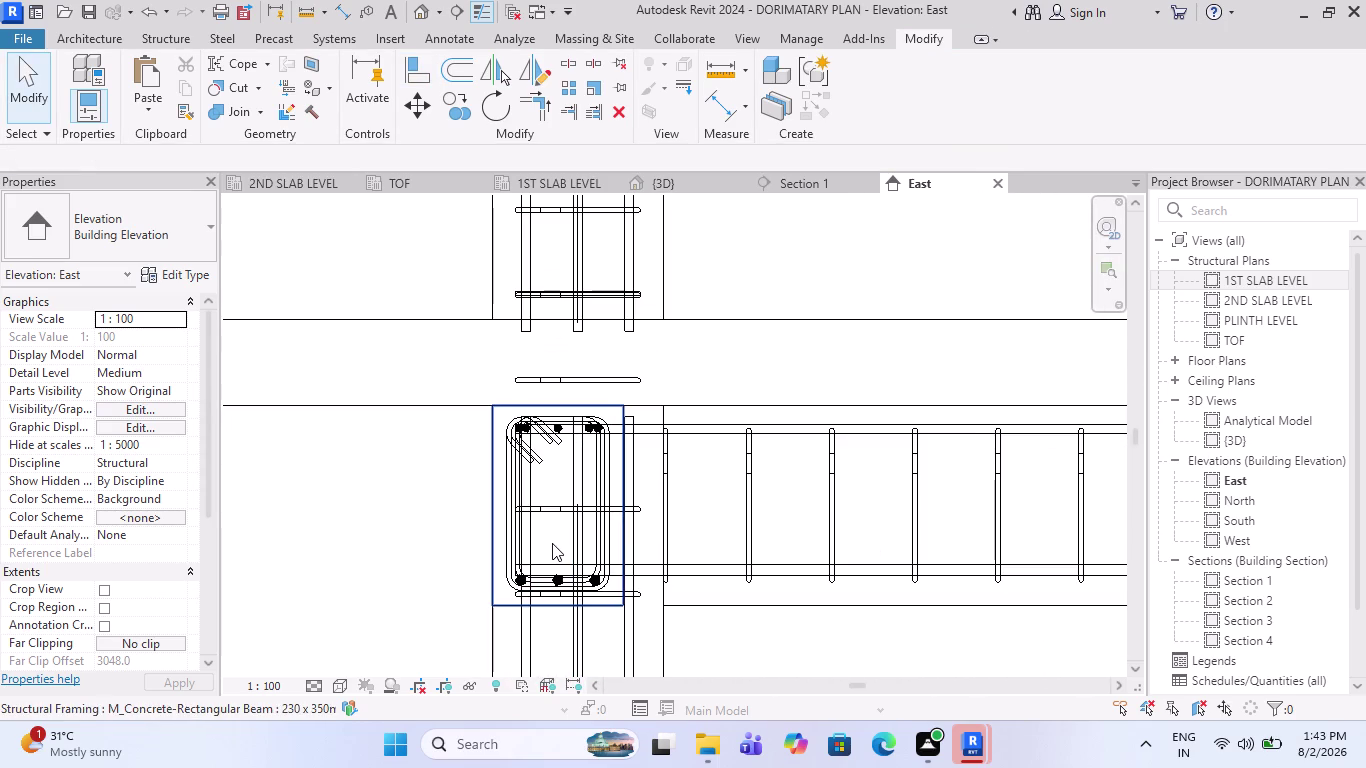
scroll(up, 3)
scroll(up, 3)
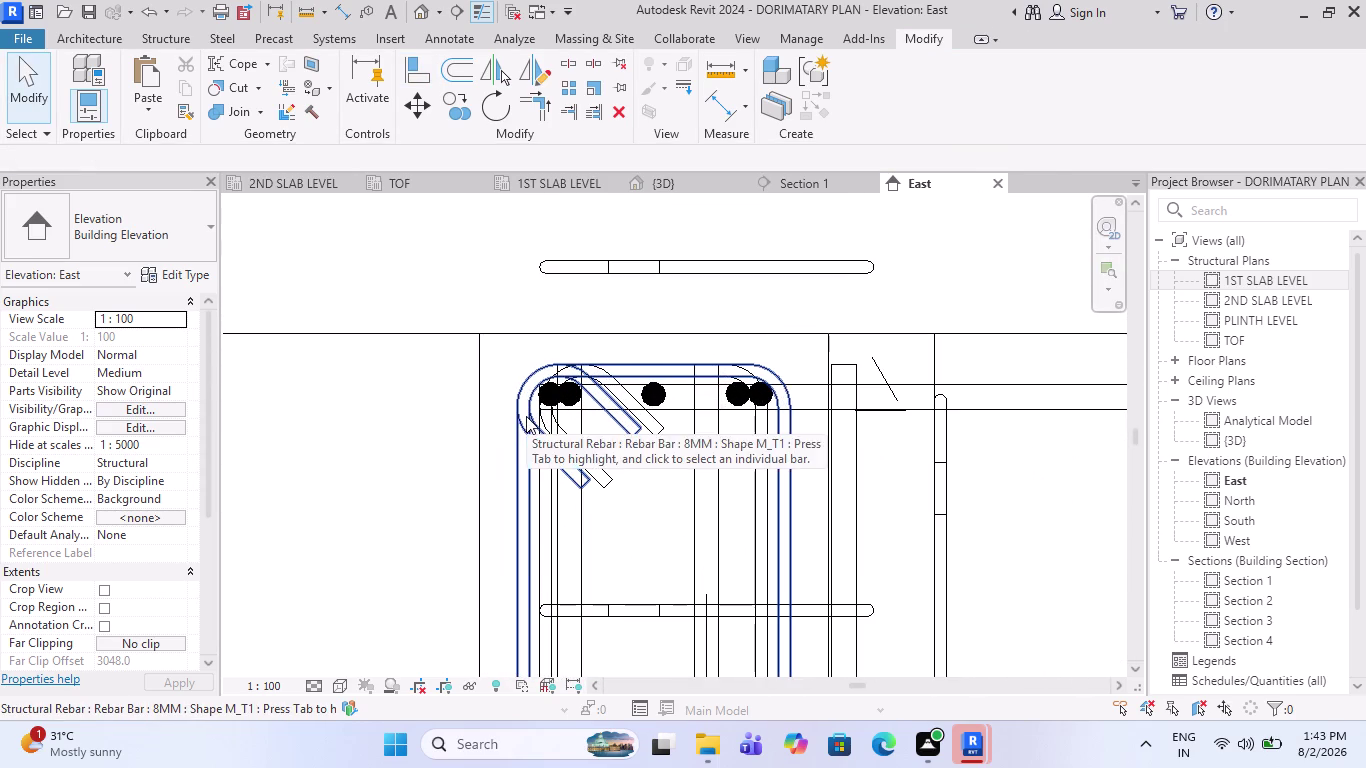
click(526, 416)
scroll(down, 3)
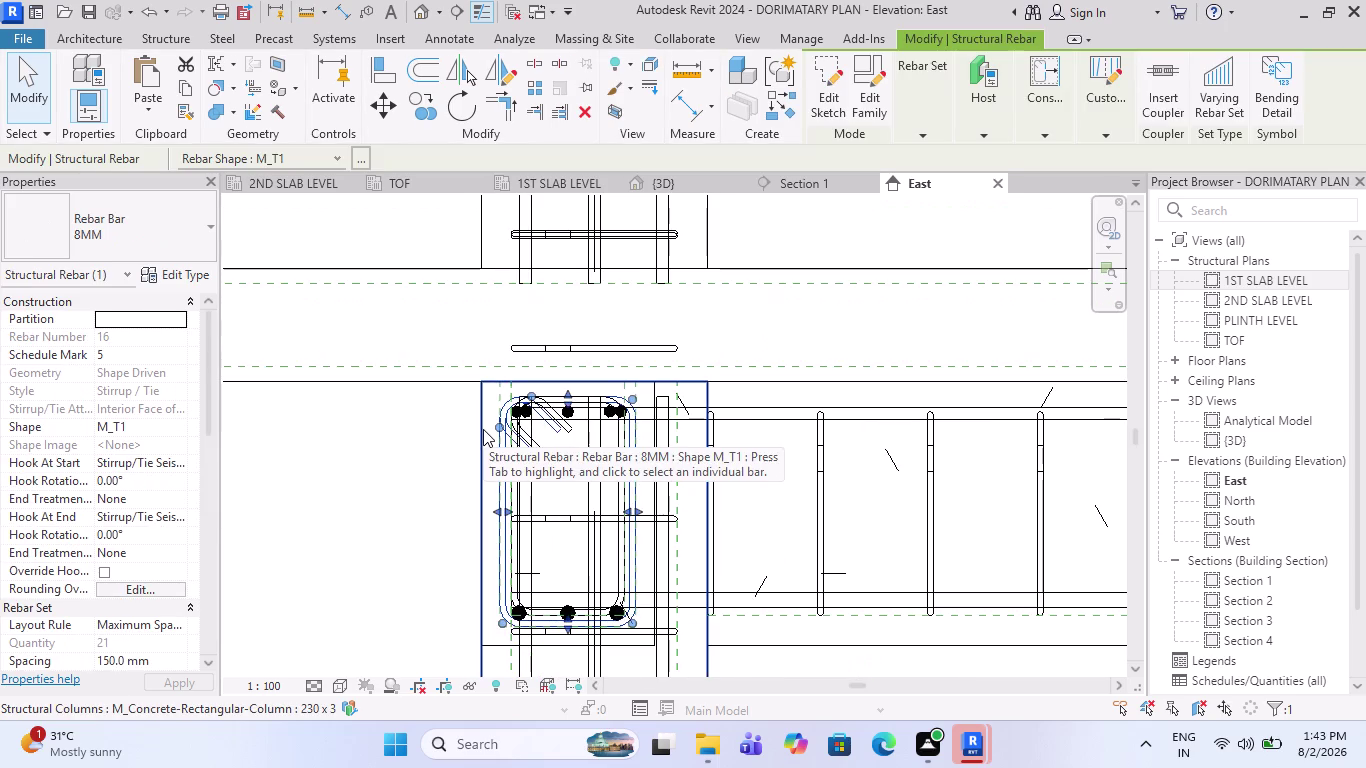
key(Escape)
Zoom around the joints to inspect the 8 mm ties enclosing the beam corner bars.
scroll(up, 3)
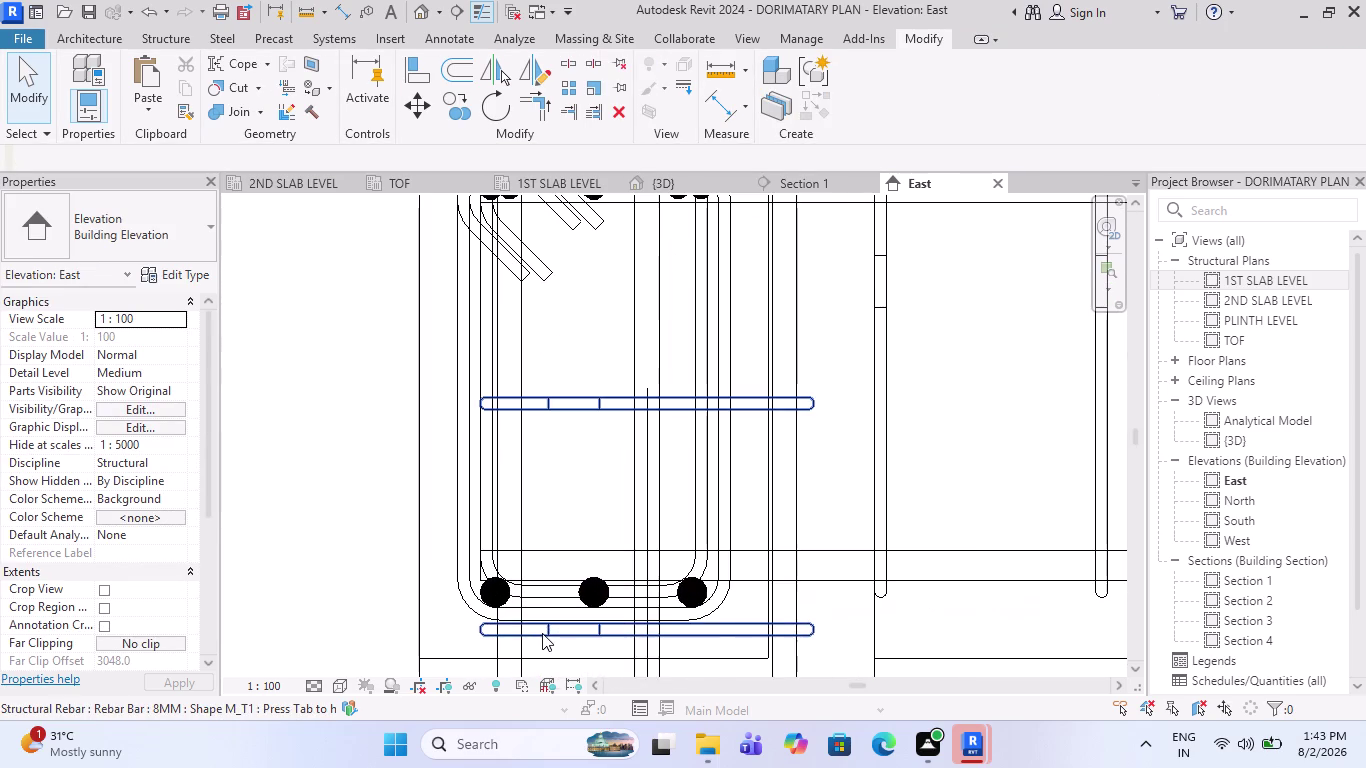
scroll(down, 3)
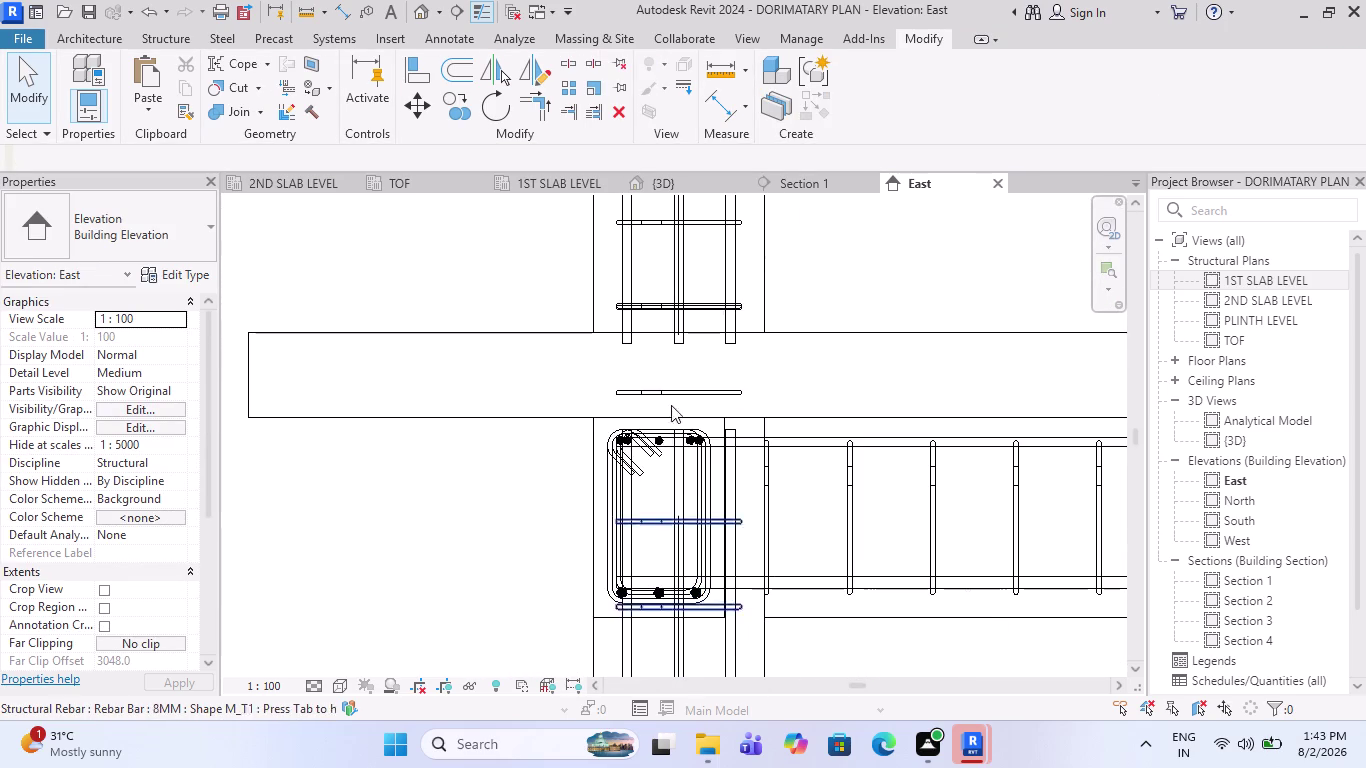
scroll(down, 3)
scroll(down, 3)
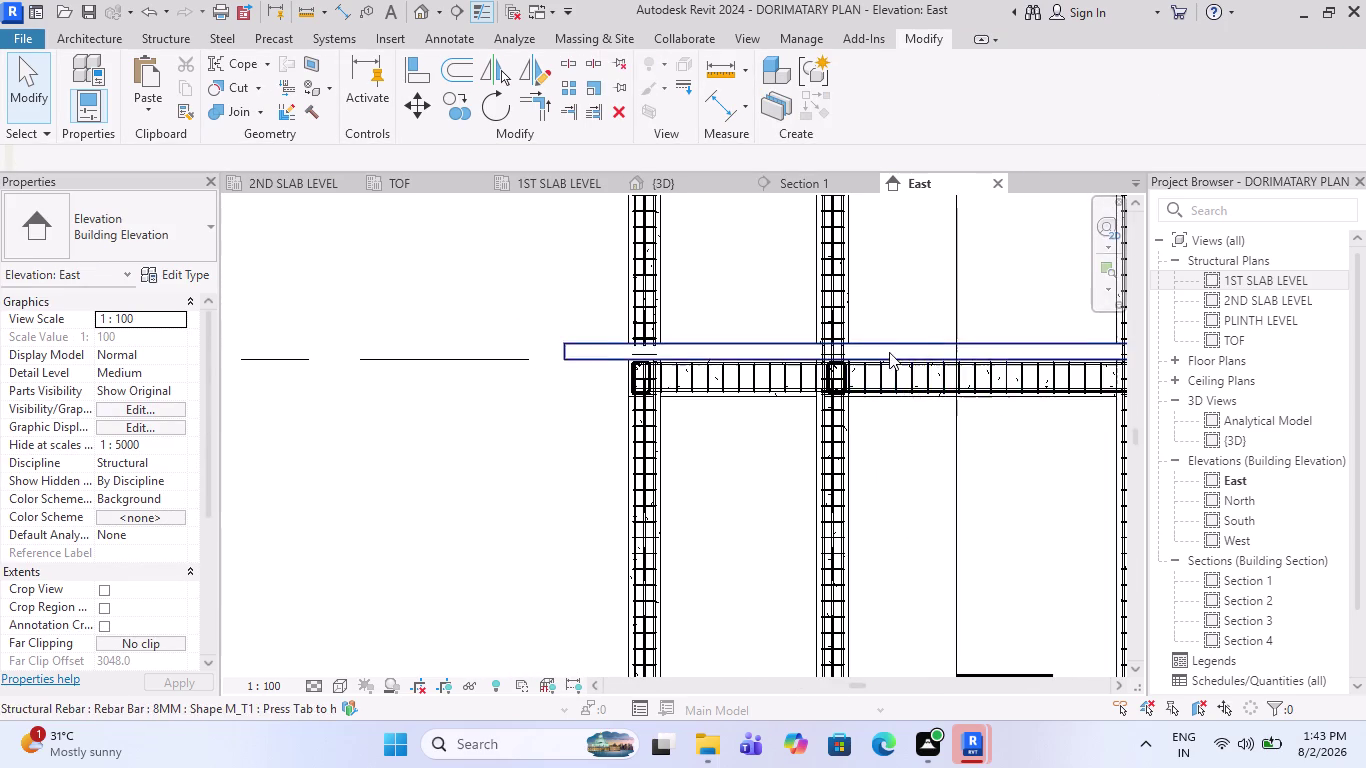
scroll(up, 3)
scroll(up, 3)
scroll(up, 3)
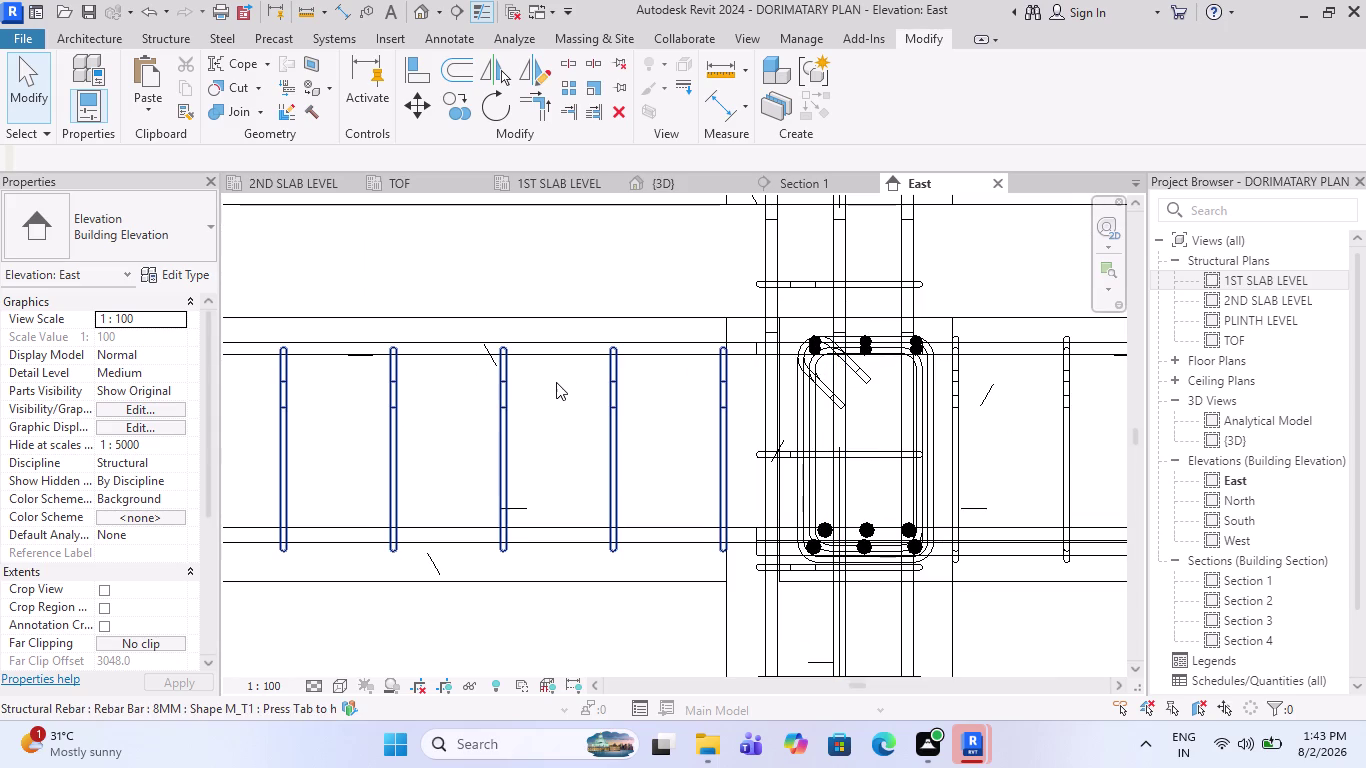
scroll(down, 3)
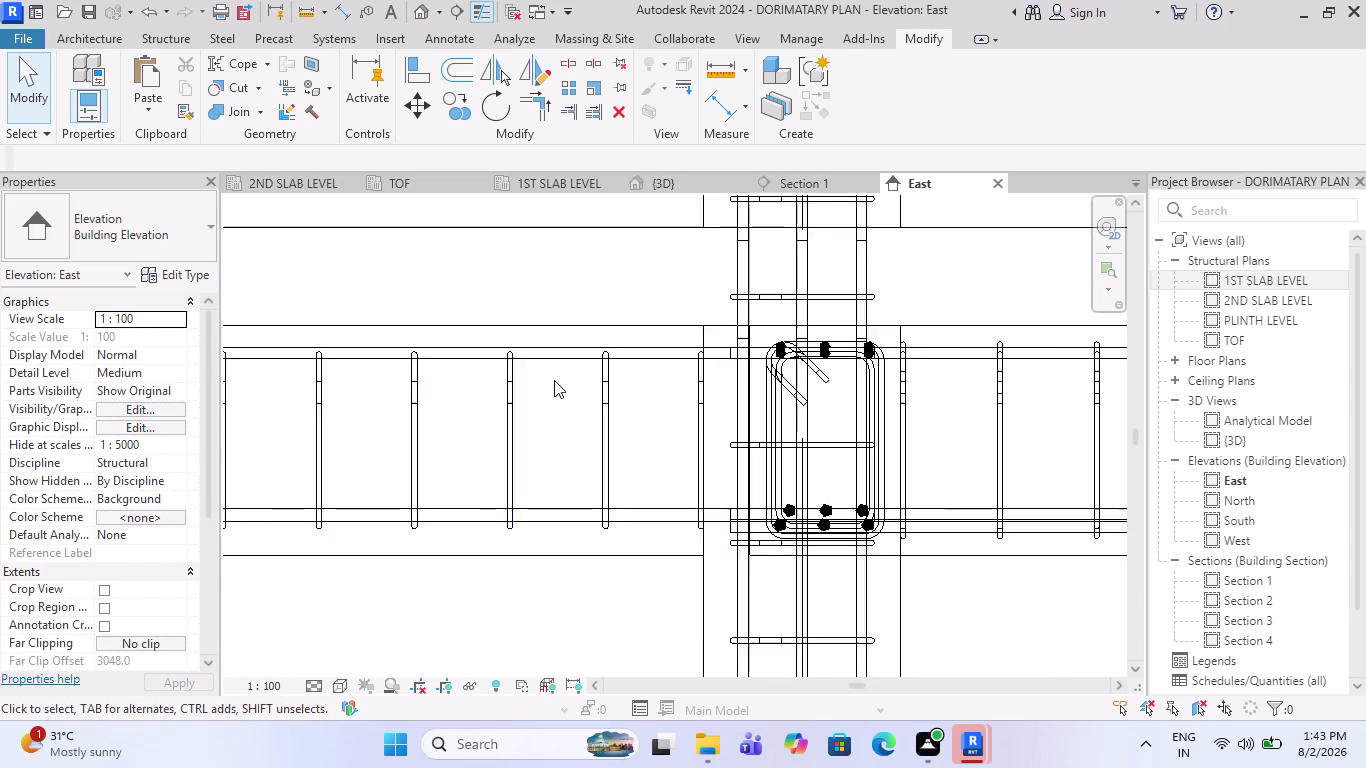
Orbit and zoom the 3D frame to inspect rebar on the lower floors.
scroll(down, 3)
click(692, 191)
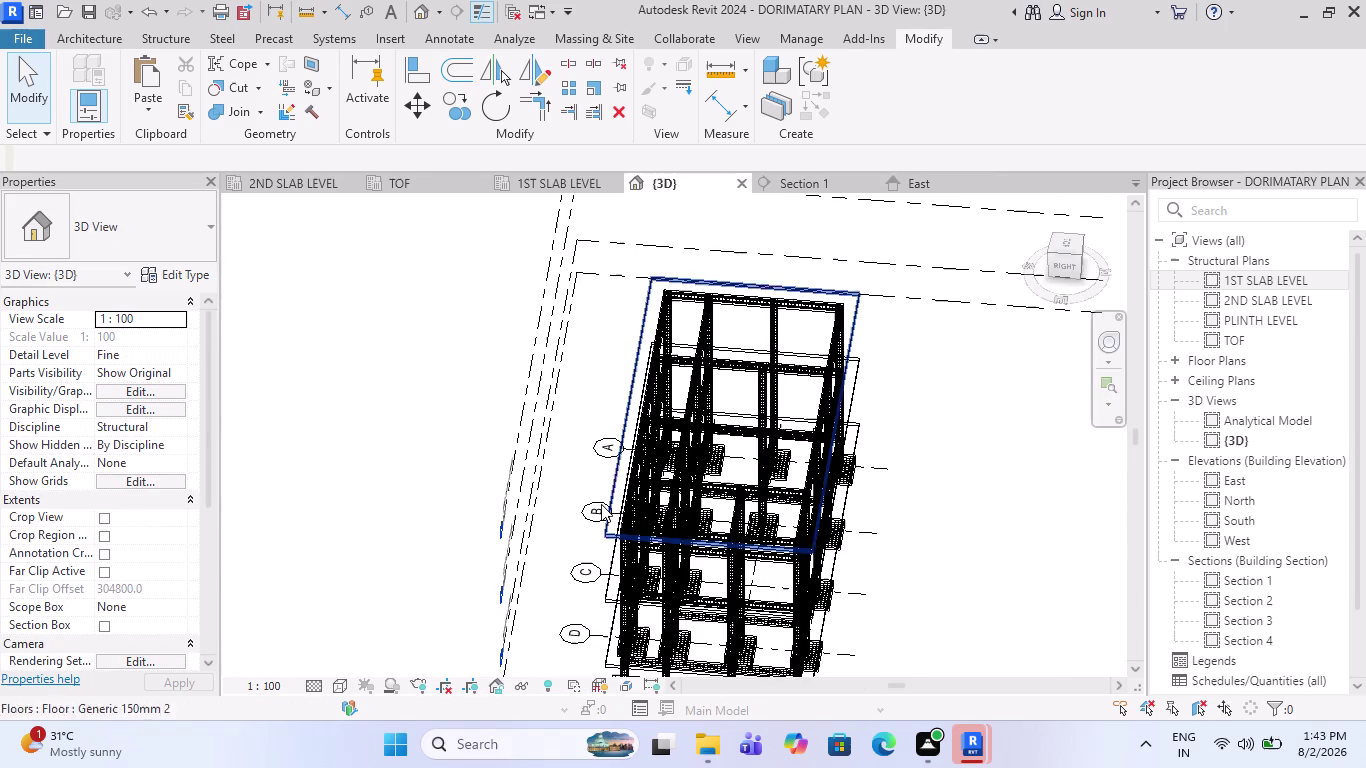
middle_drag(591, 503, 785, 500)
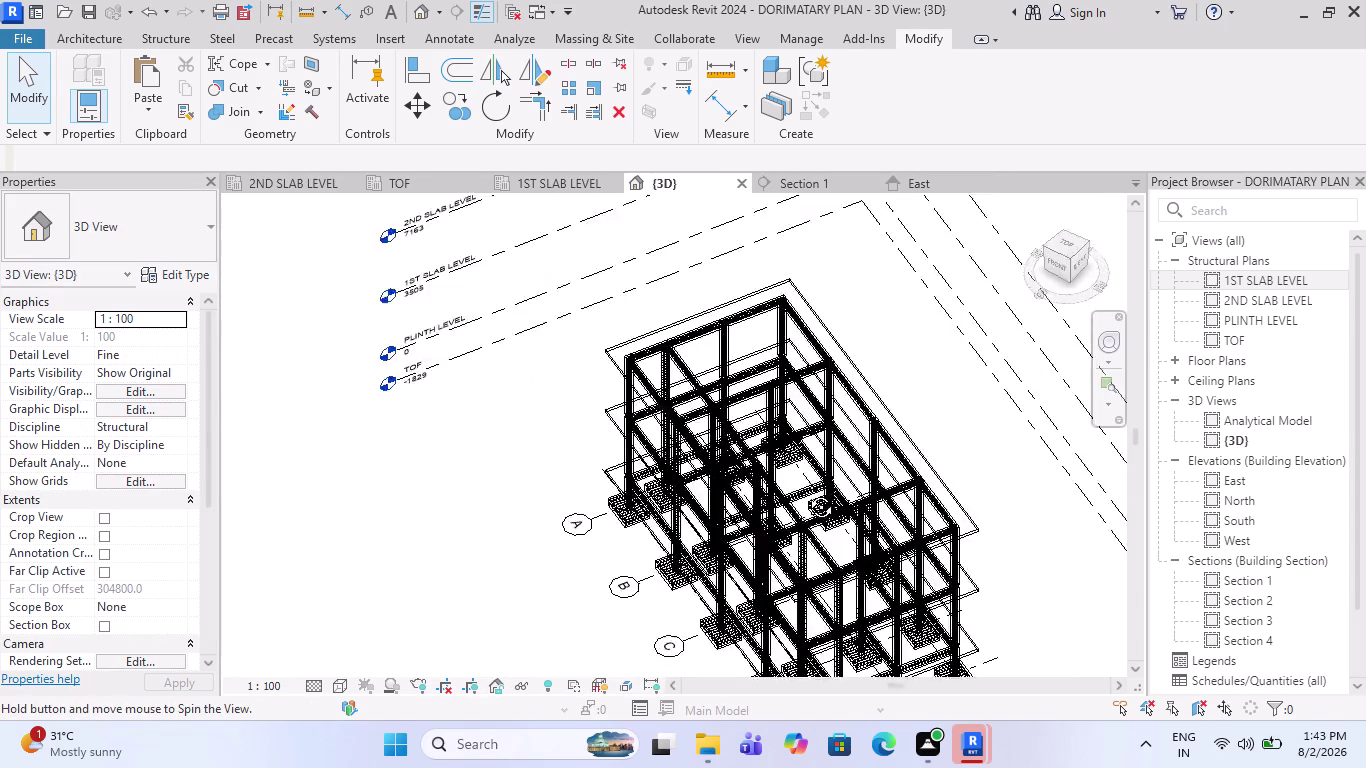
middle_drag(785, 500, 896, 413)
scroll(up, 3)
scroll(up, 3)
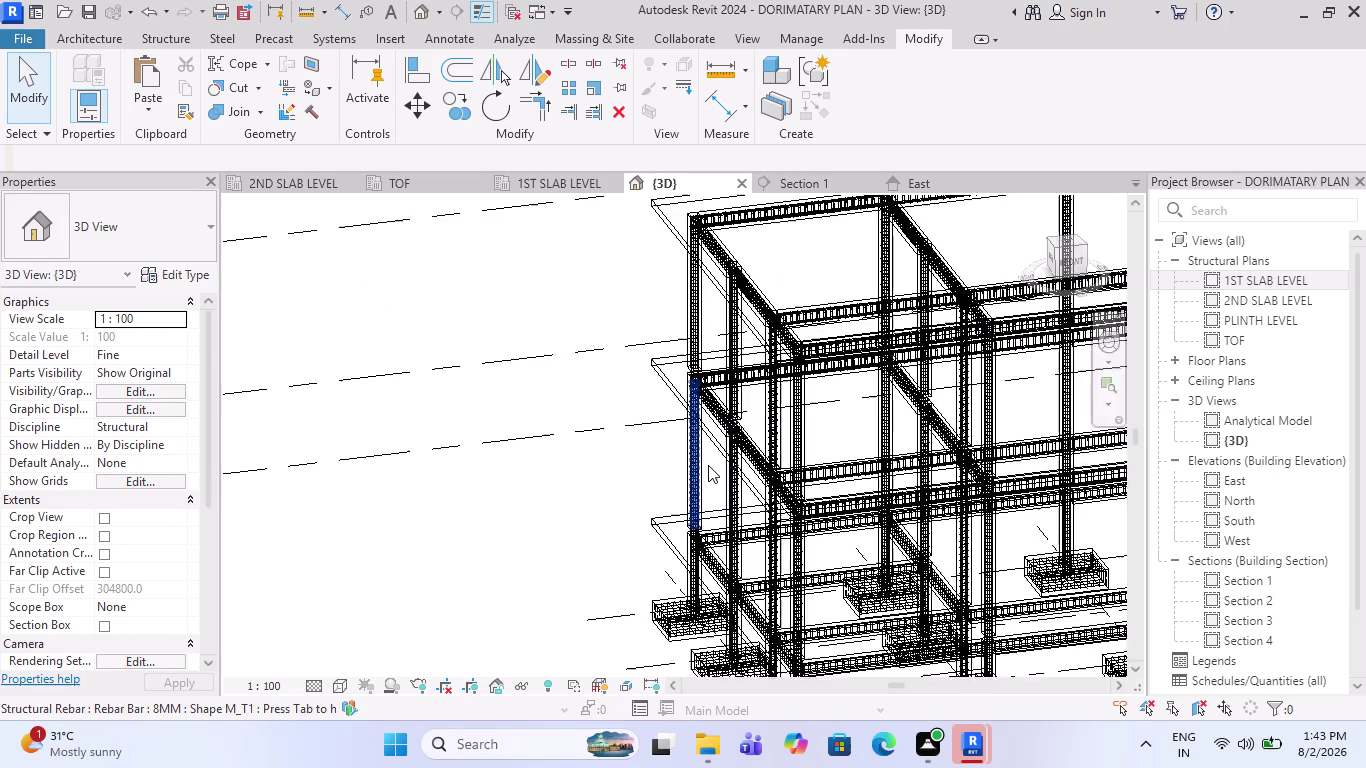
scroll(up, 3)
scroll(up, 3)
scroll(up, 3)
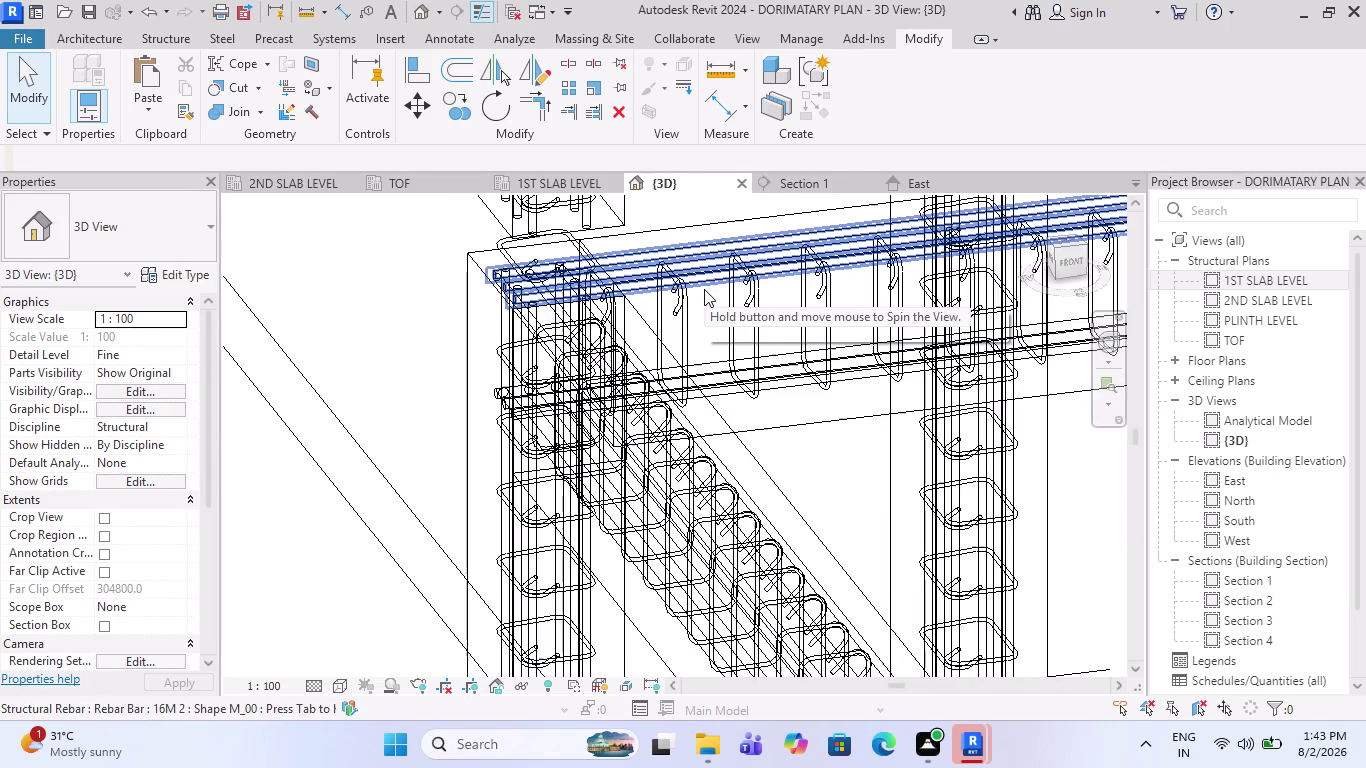
scroll(up, 3)
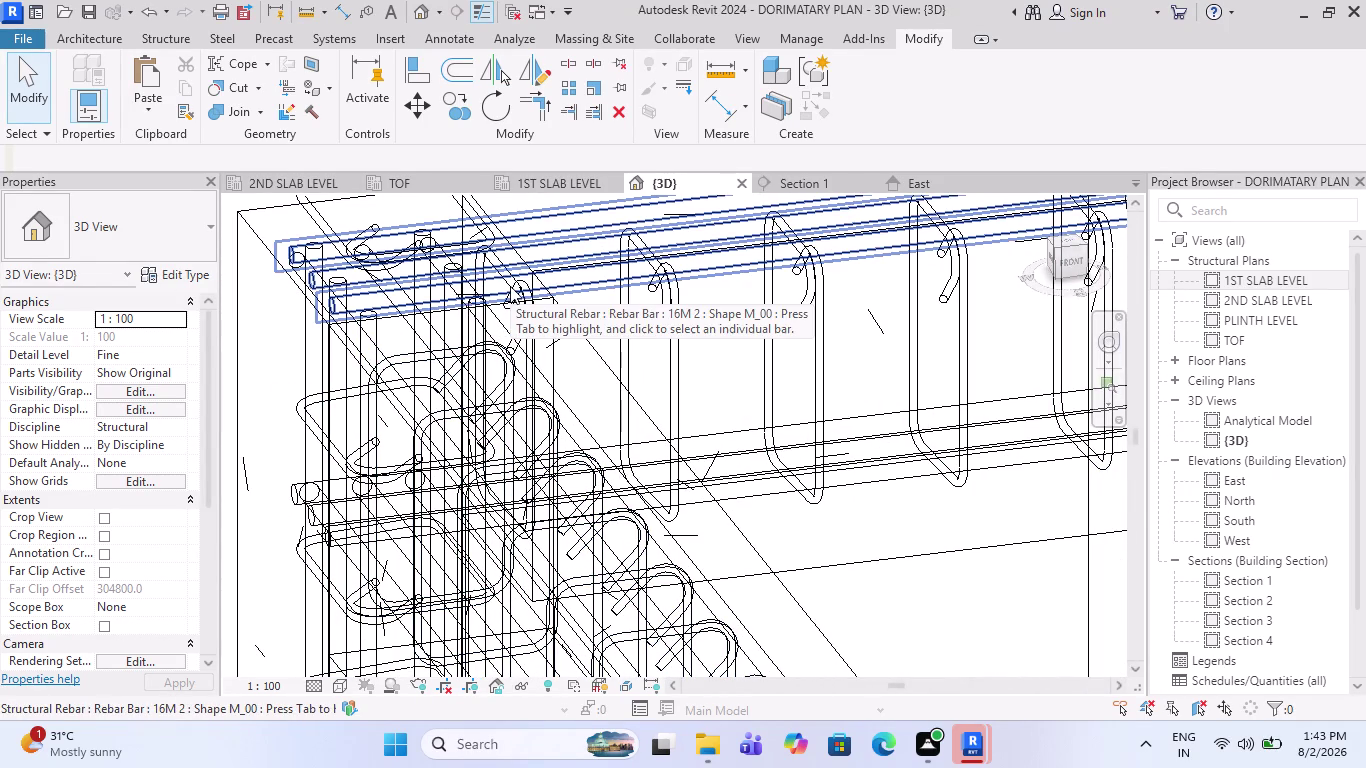
scroll(up, 3)
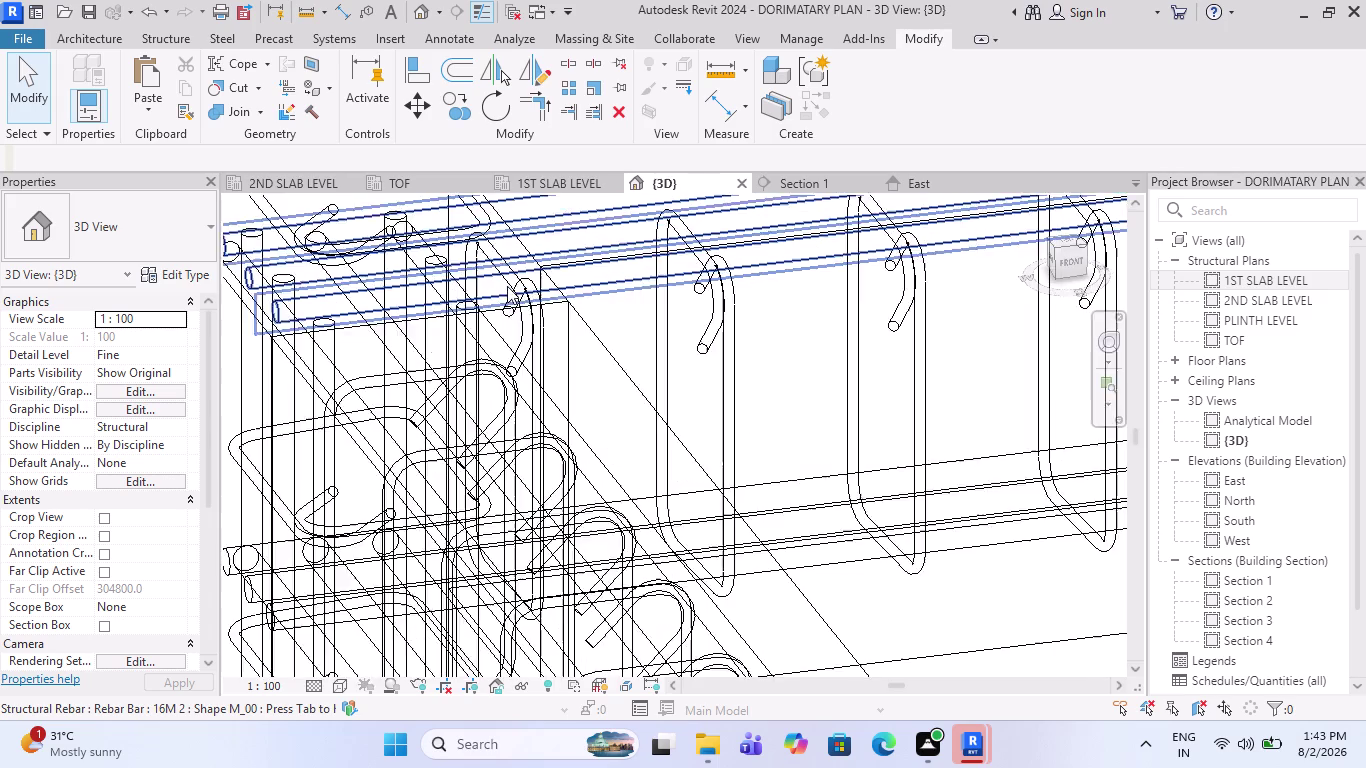
scroll(up, 3)
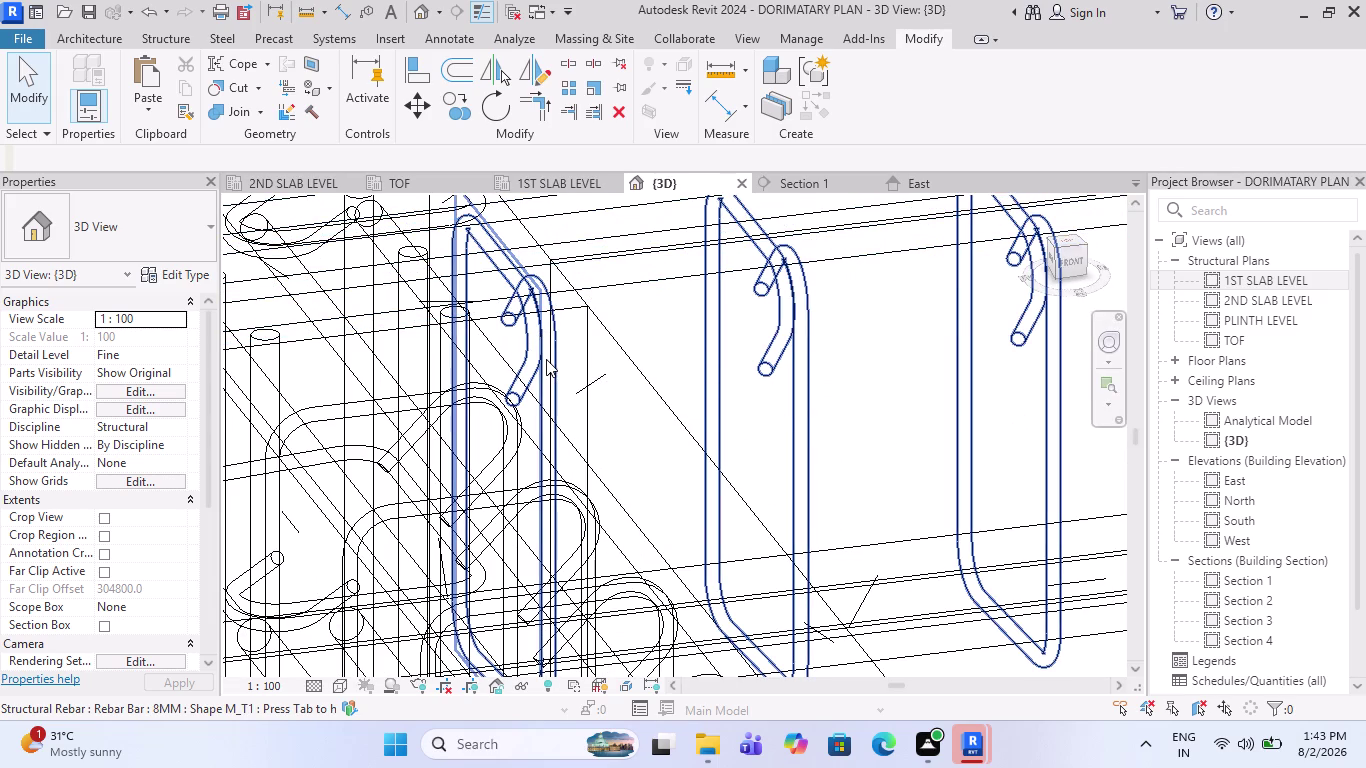
scroll(down, 3)
scroll(down, 3)
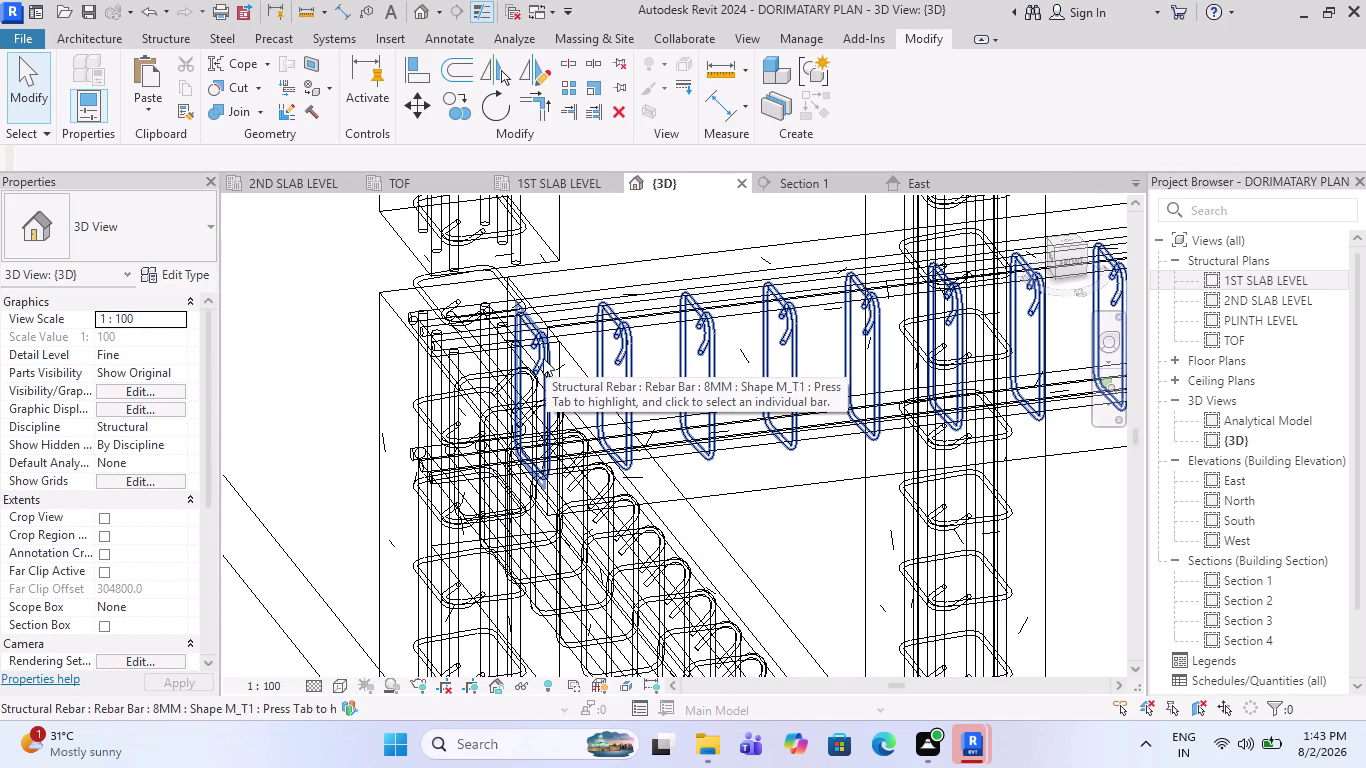
scroll(down, 3)
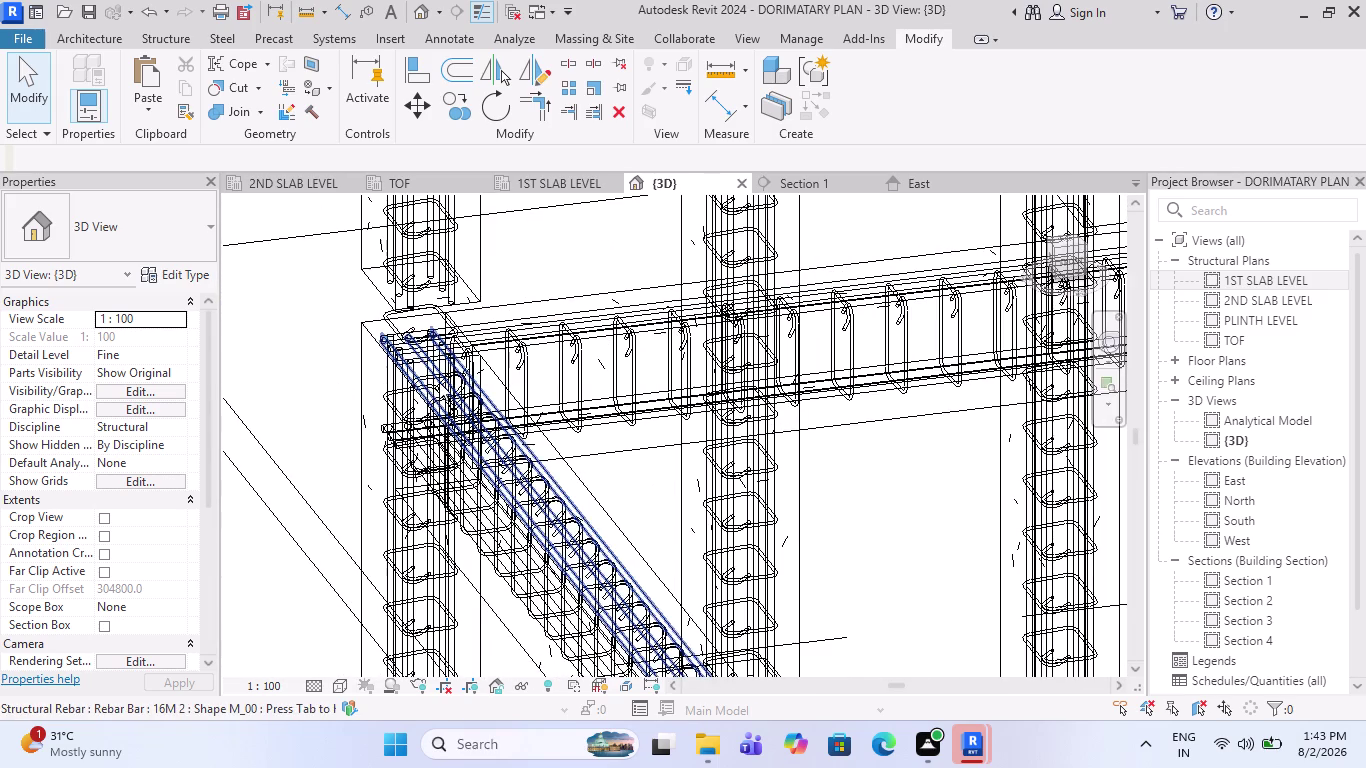
scroll(down, 3)
scroll(up, 3)
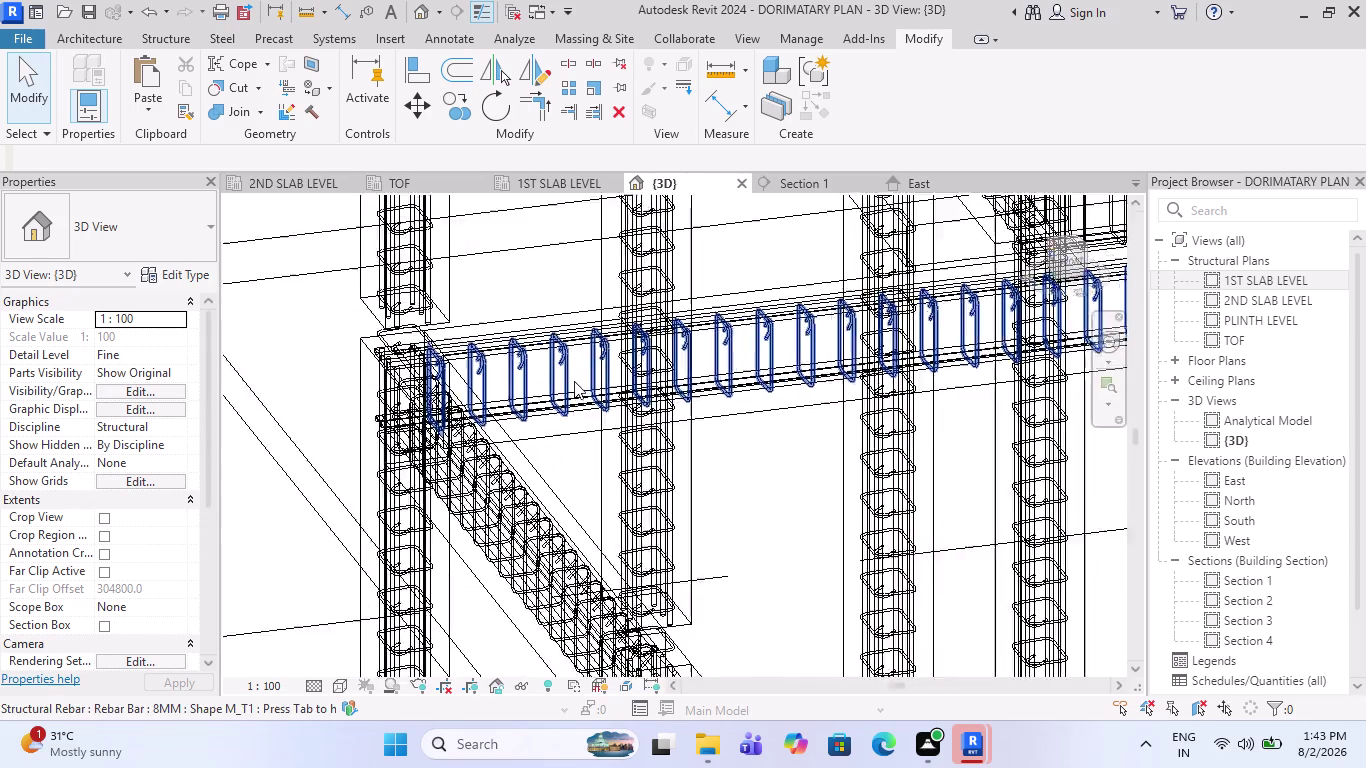
scroll(up, 3)
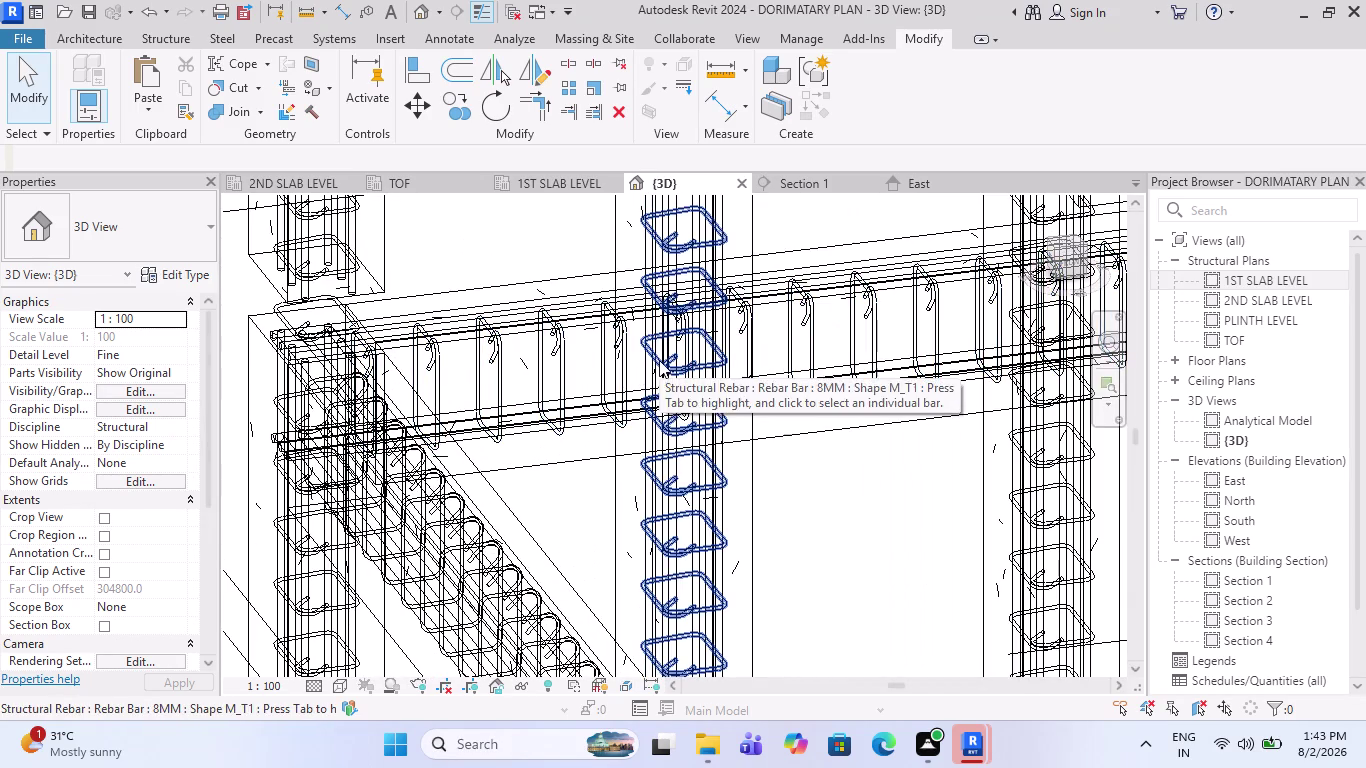
Select a column stirrup set and orbit around it to check the beam stirrups.
click(662, 360)
scroll(down, 3)
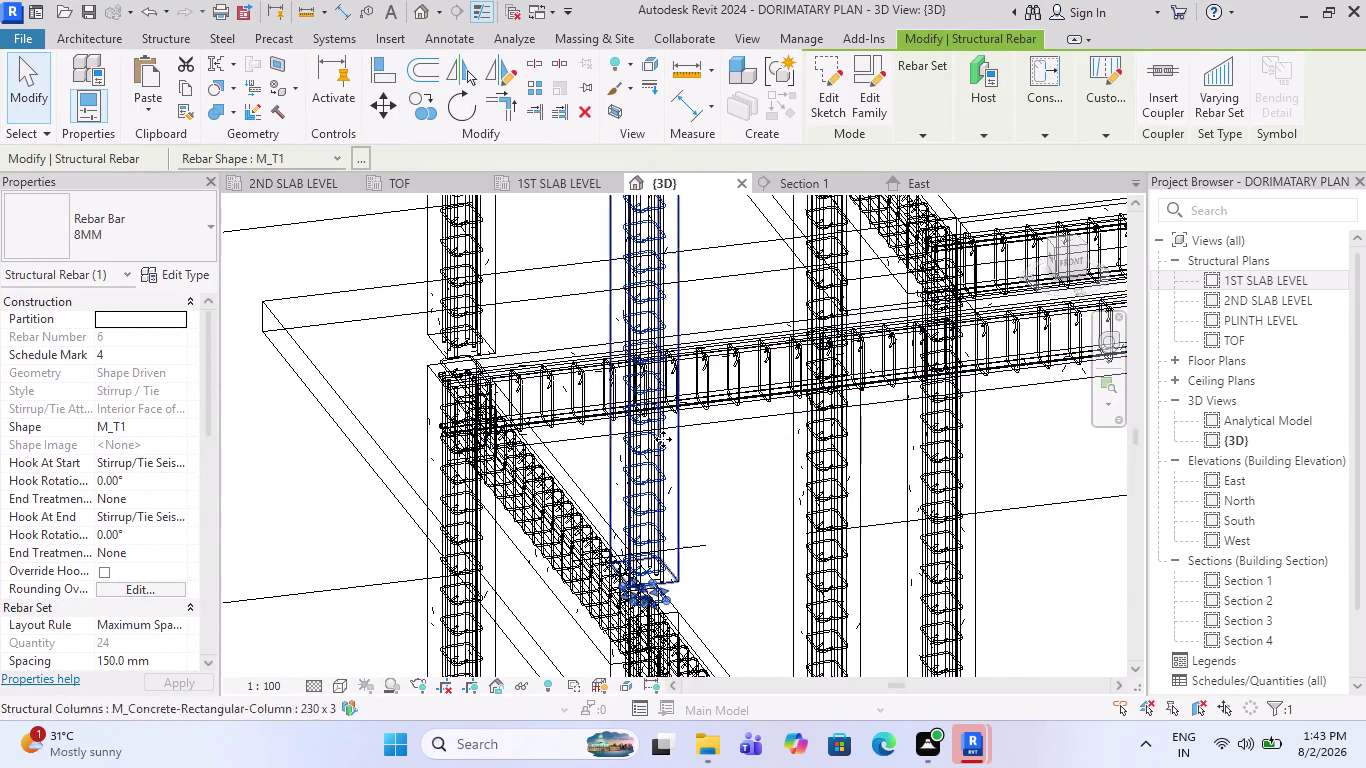
scroll(down, 3)
scroll(down, 3)
scroll(up, 3)
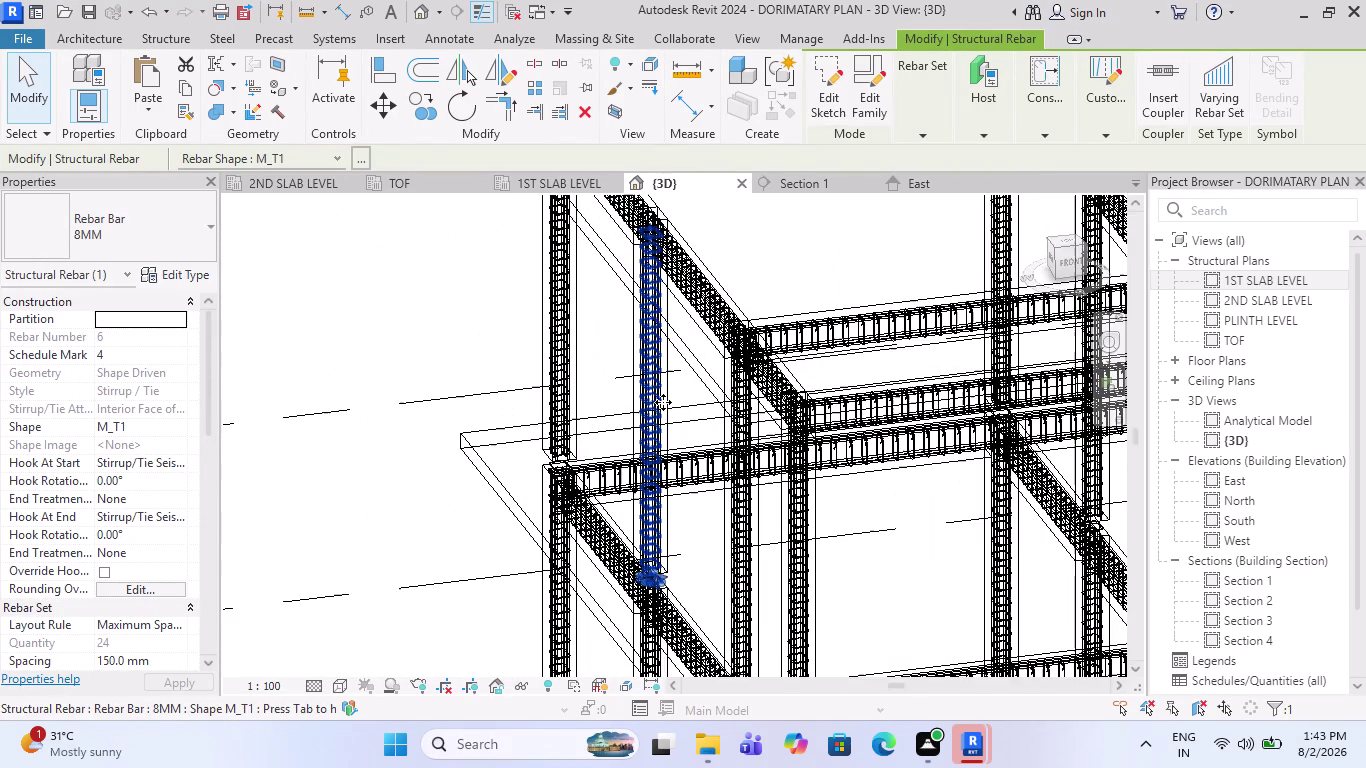
middle_drag(620, 488, 621, 490)
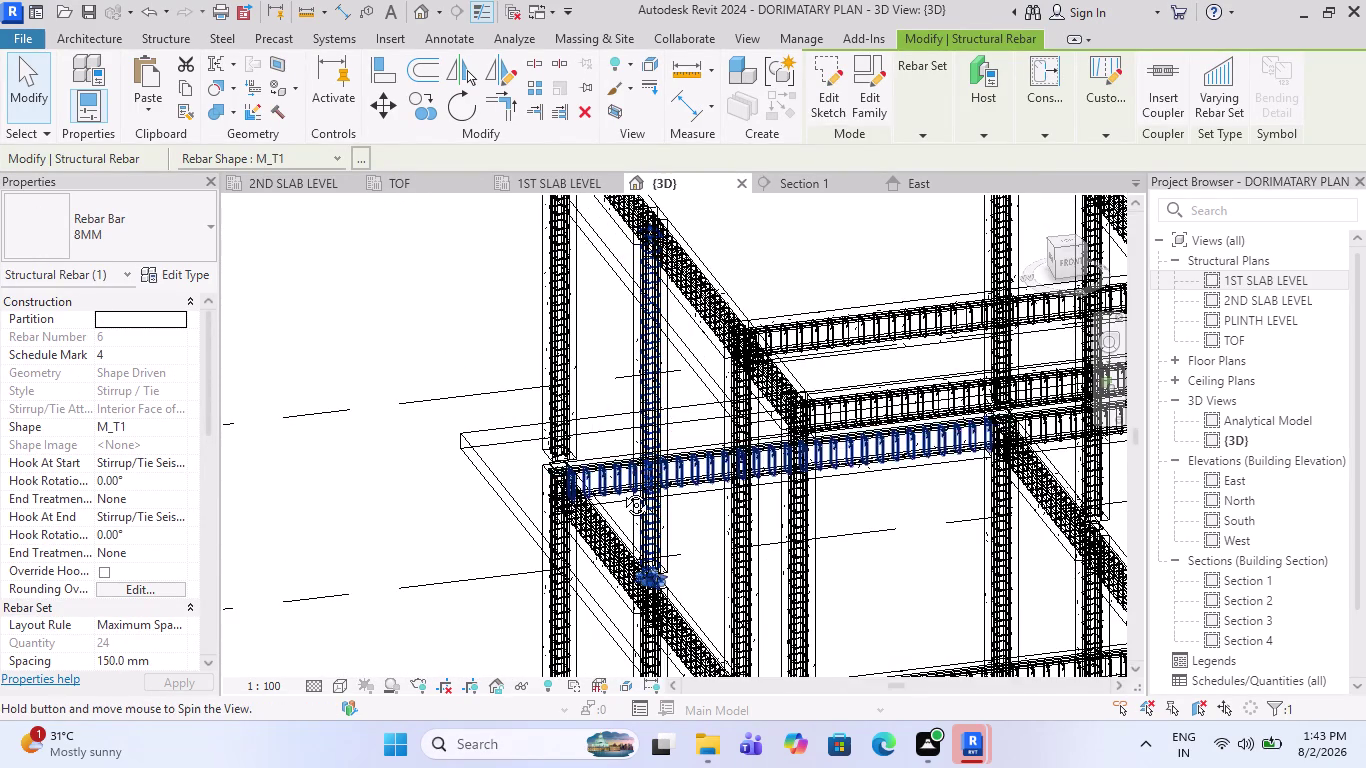
middle_drag(621, 490, 829, 480)
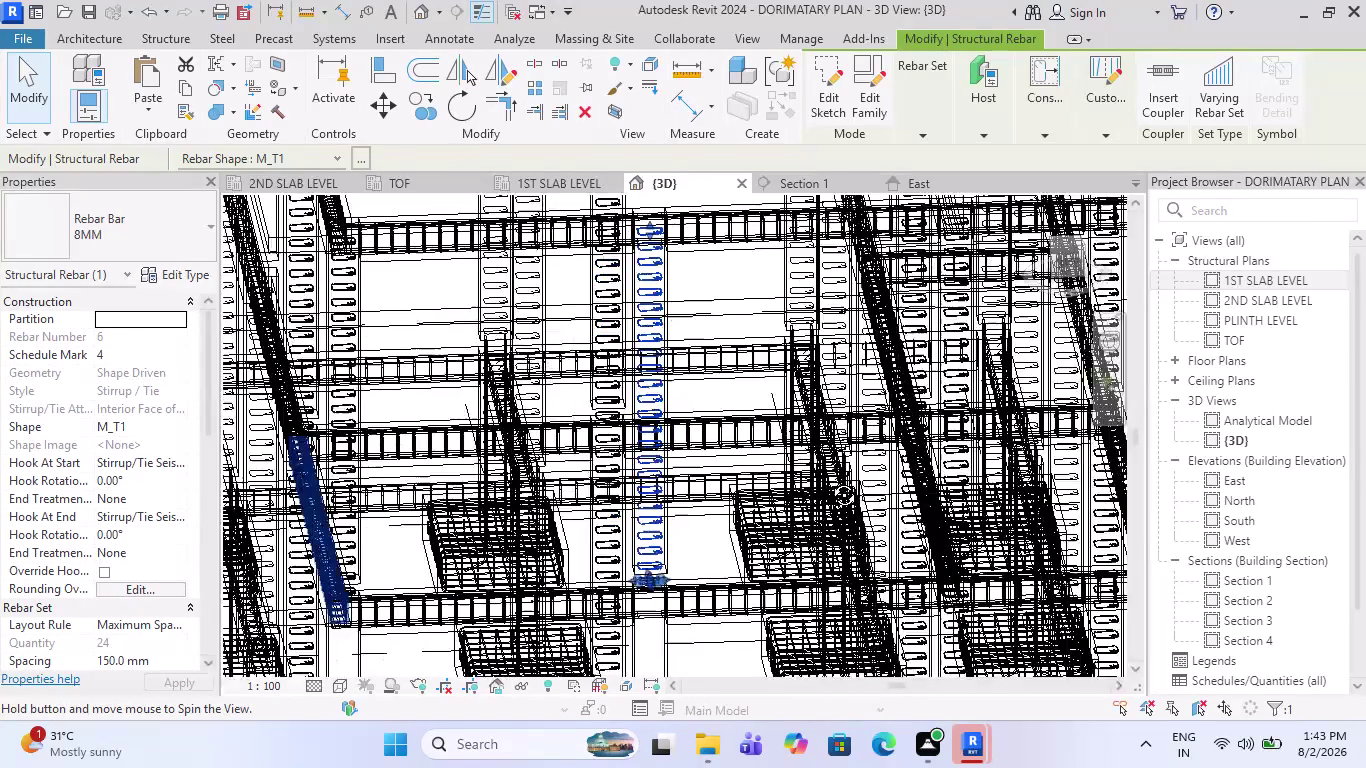
middle_drag(829, 480, 501, 478)
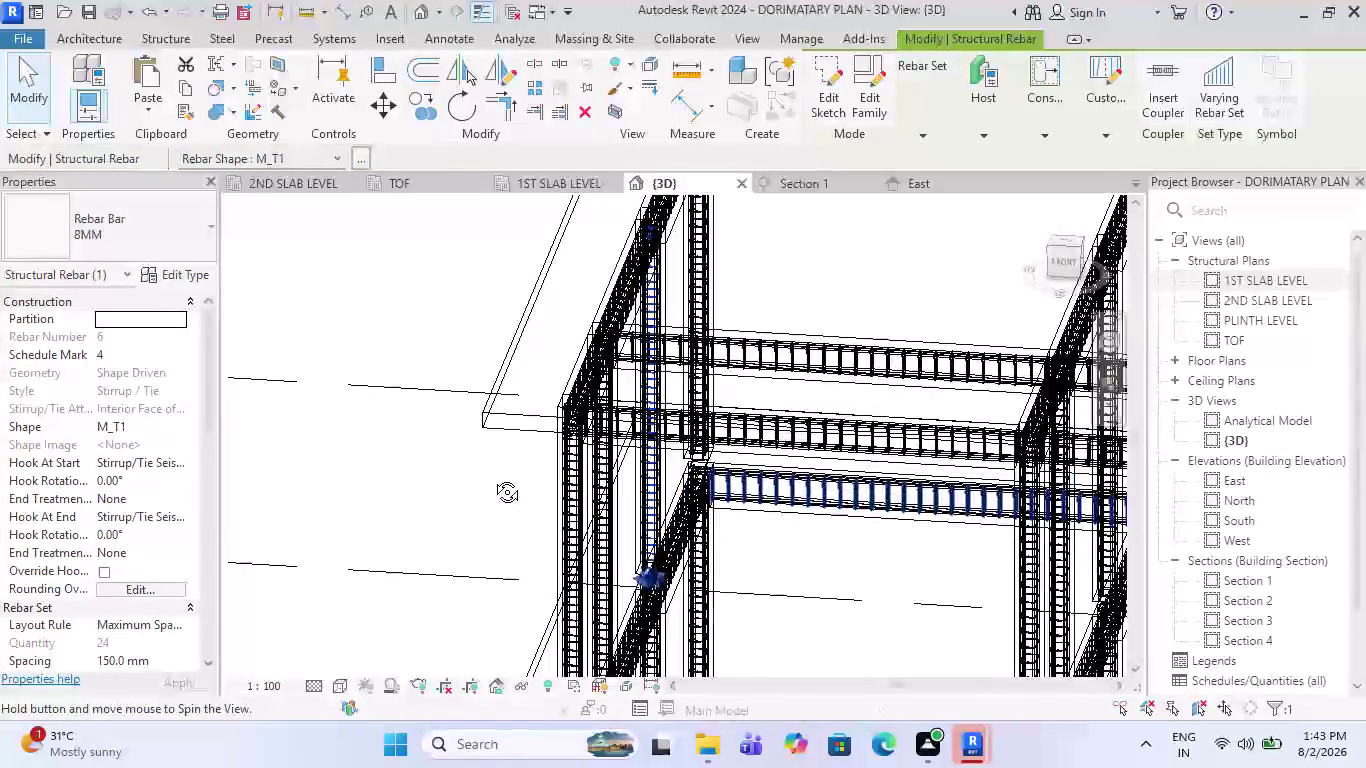
middle_drag(501, 478, 468, 457)
scroll(down, 3)
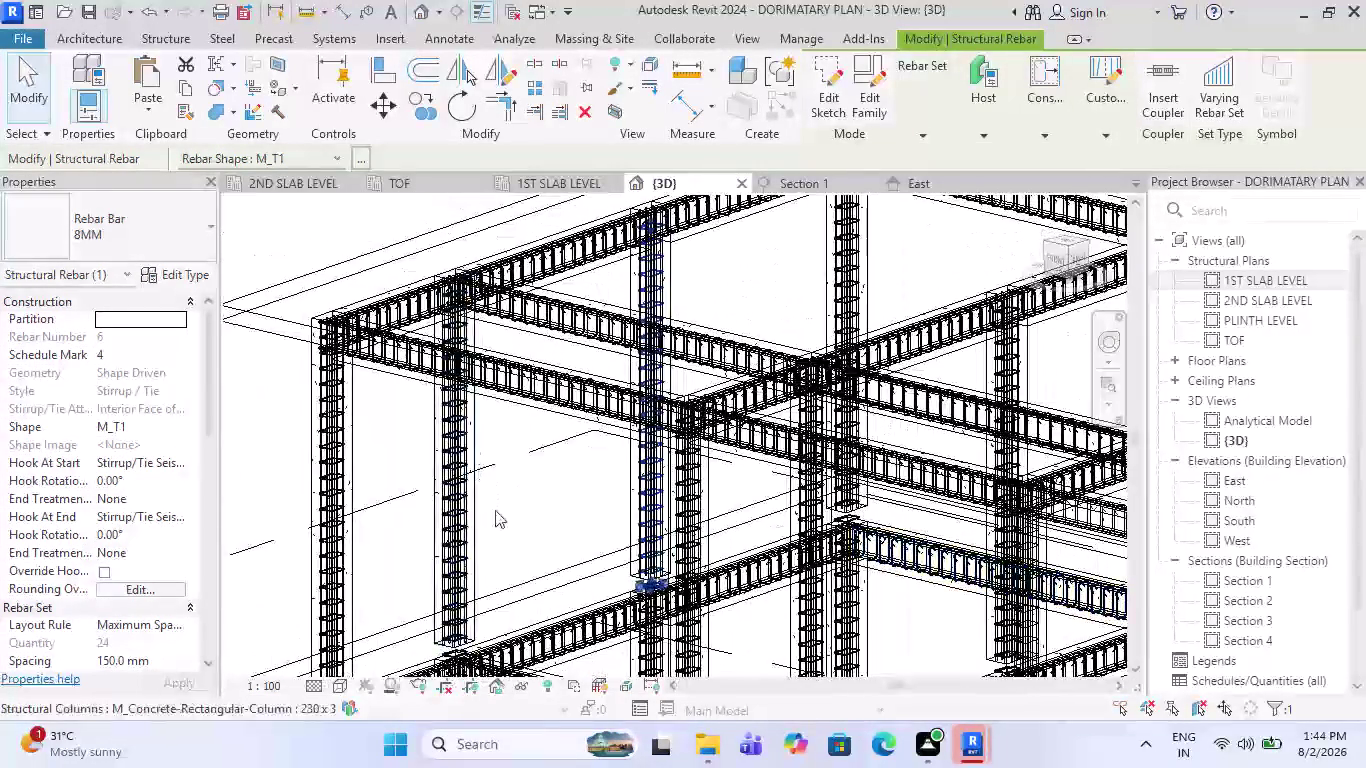
scroll(up, 3)
scroll(up, 3)
scroll(up, 3)
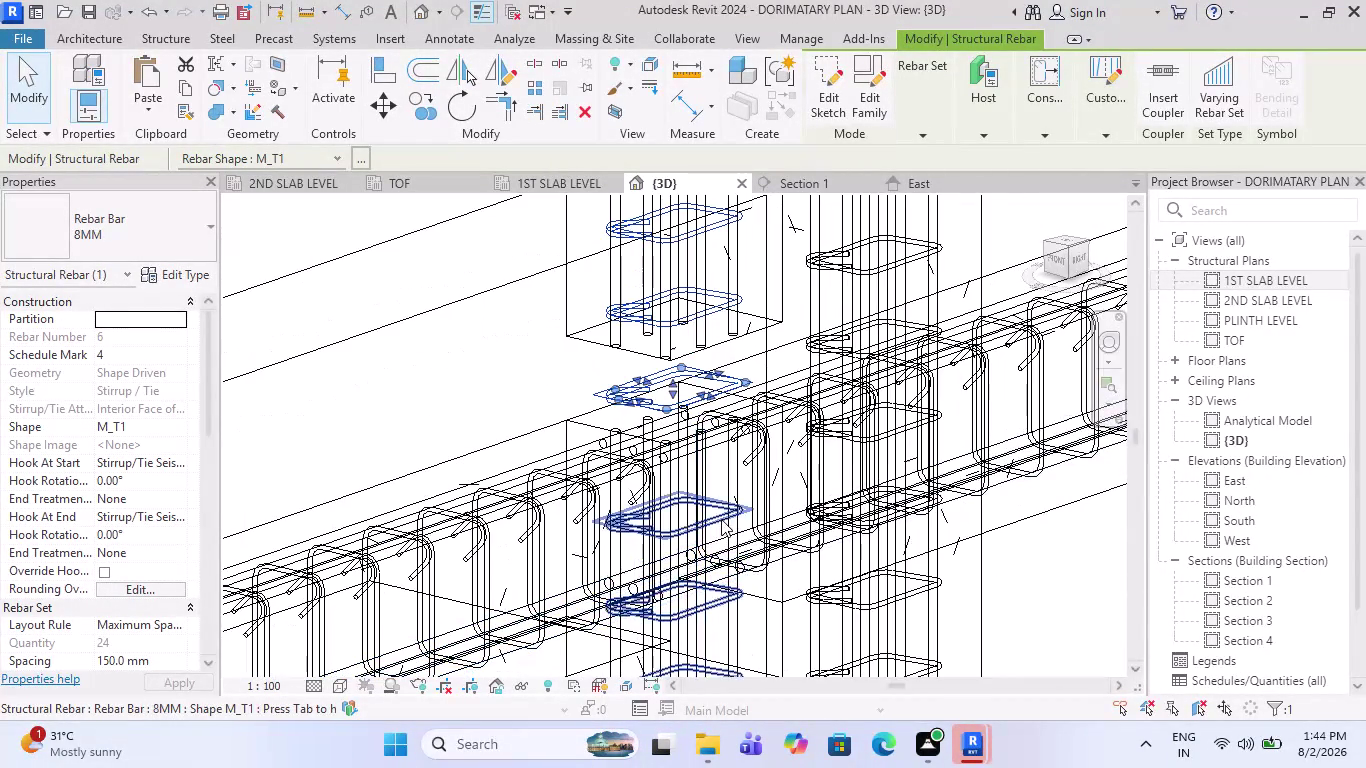
Select a column tie set, then zoom out over the whole reinforced frame.
click(718, 512)
scroll(down, 3)
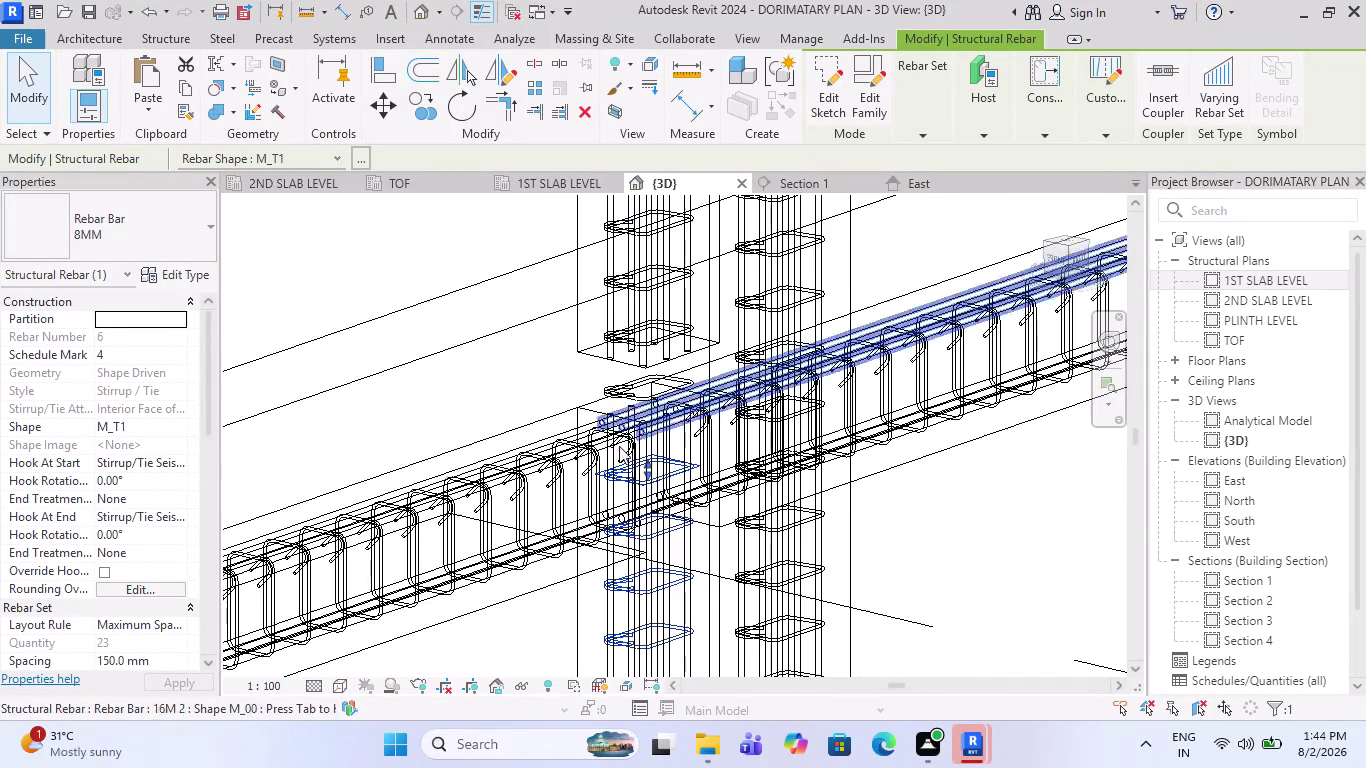
scroll(down, 3)
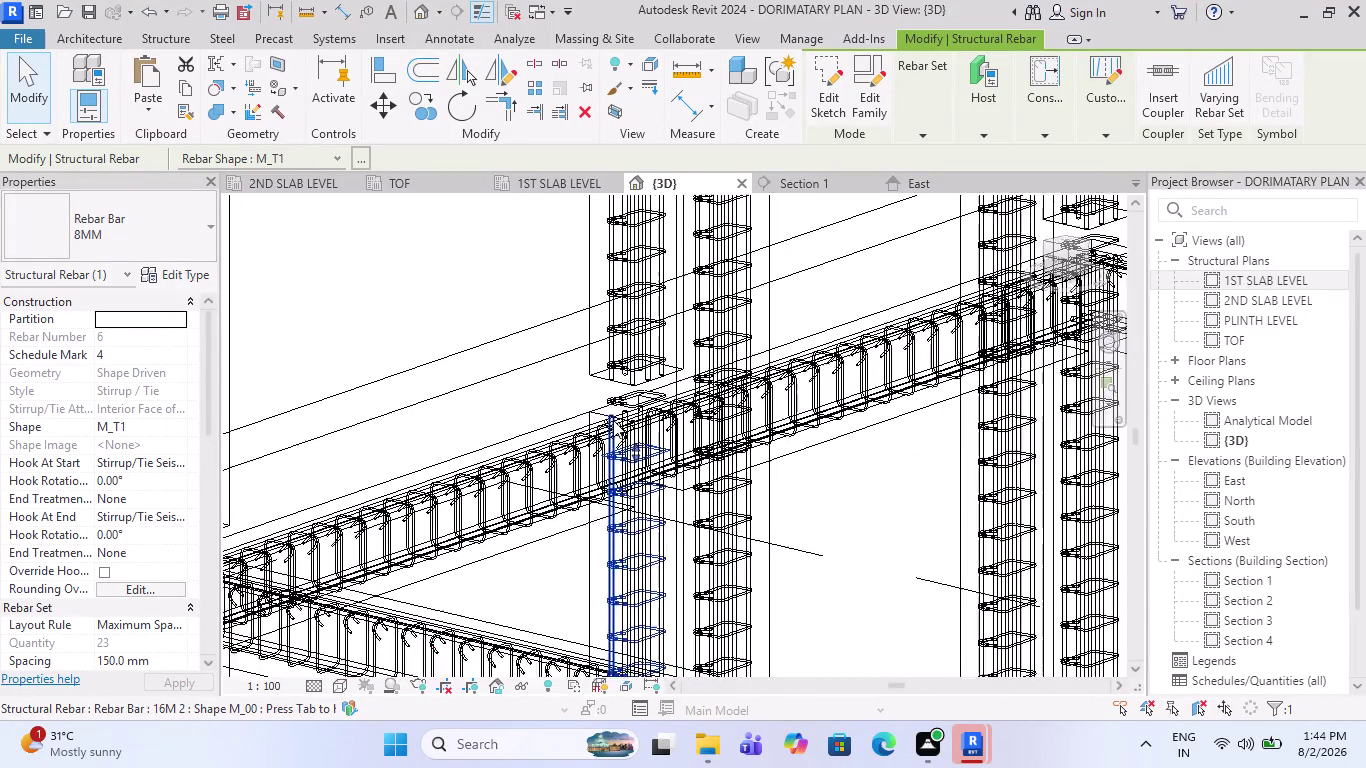
scroll(down, 3)
scroll(down, 3)
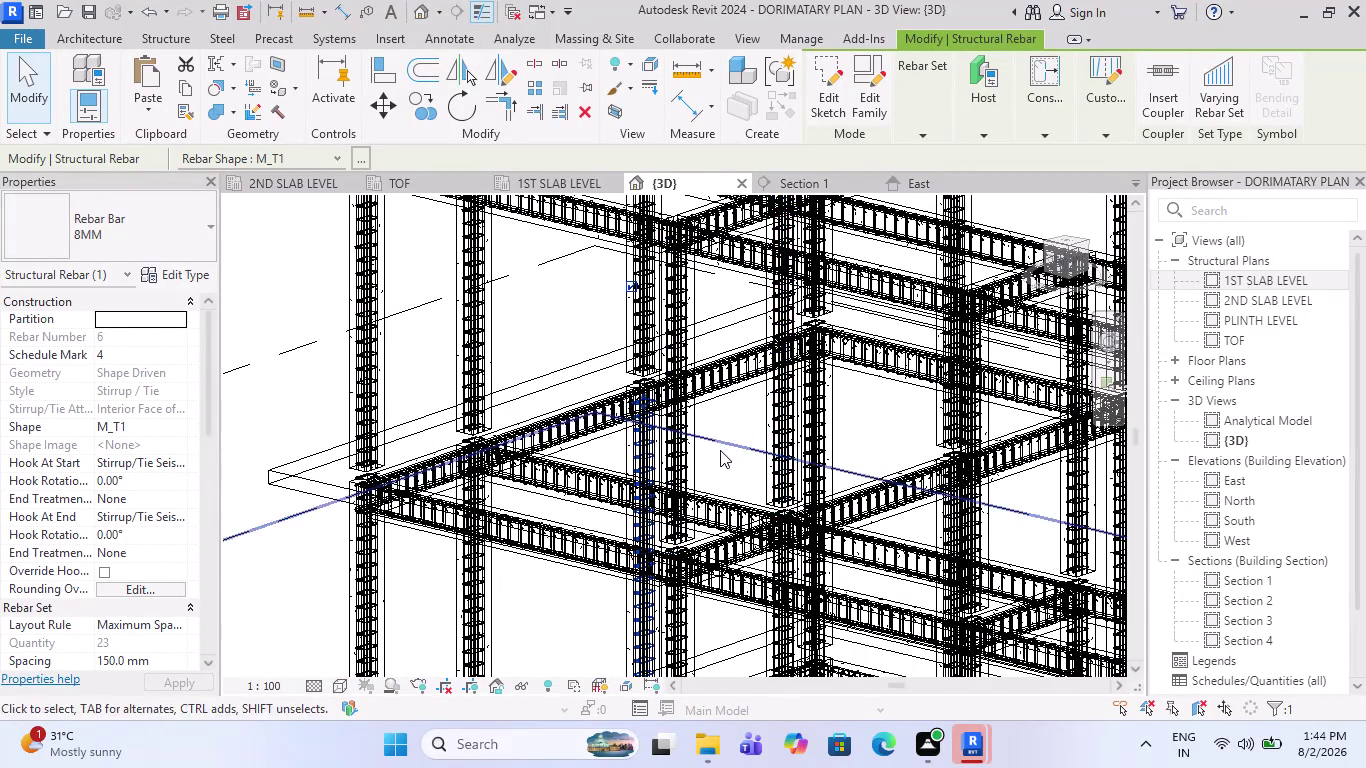
scroll(down, 3)
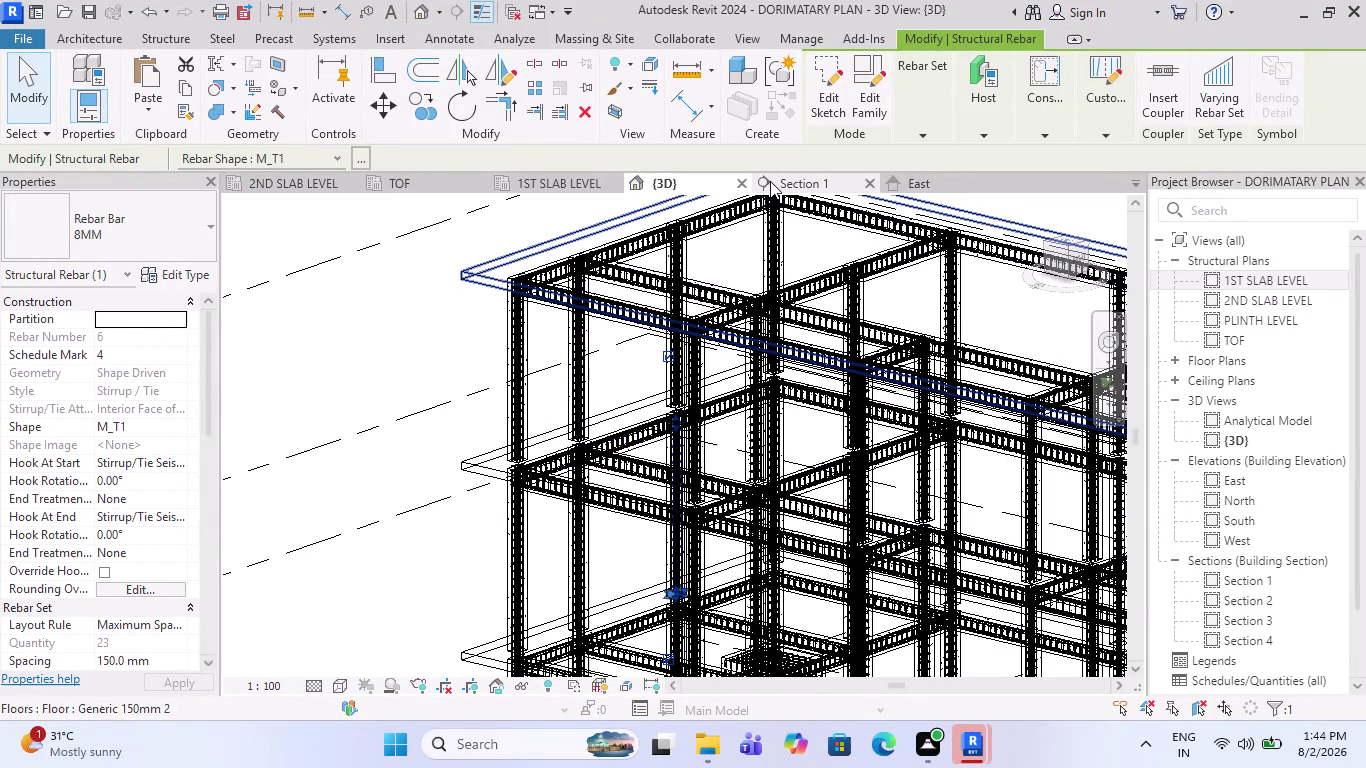
Browse the Section 1, TOF and 1ST SLAB LEVEL views.
click(770, 181)
scroll(up, 3)
scroll(up, 3)
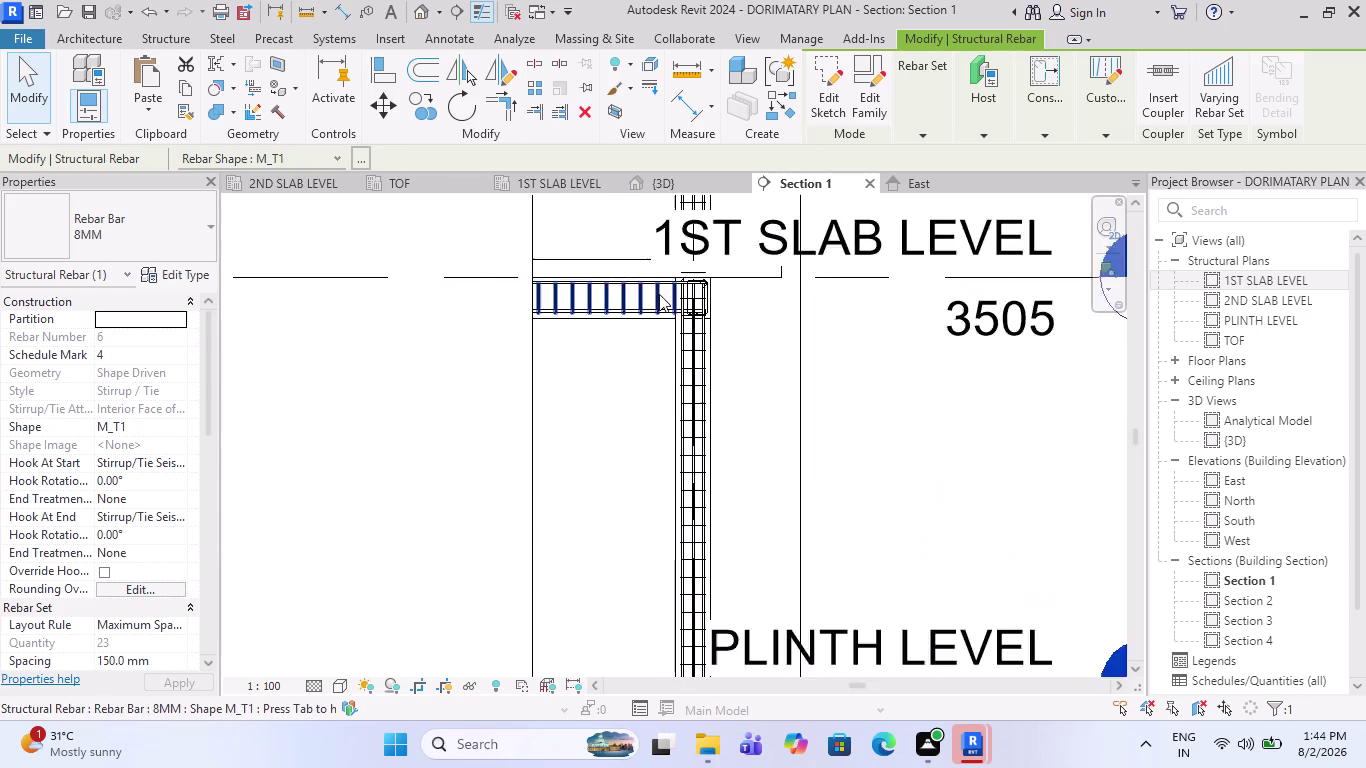
scroll(up, 3)
scroll(up, 3)
scroll(down, 3)
scroll(down, 3)
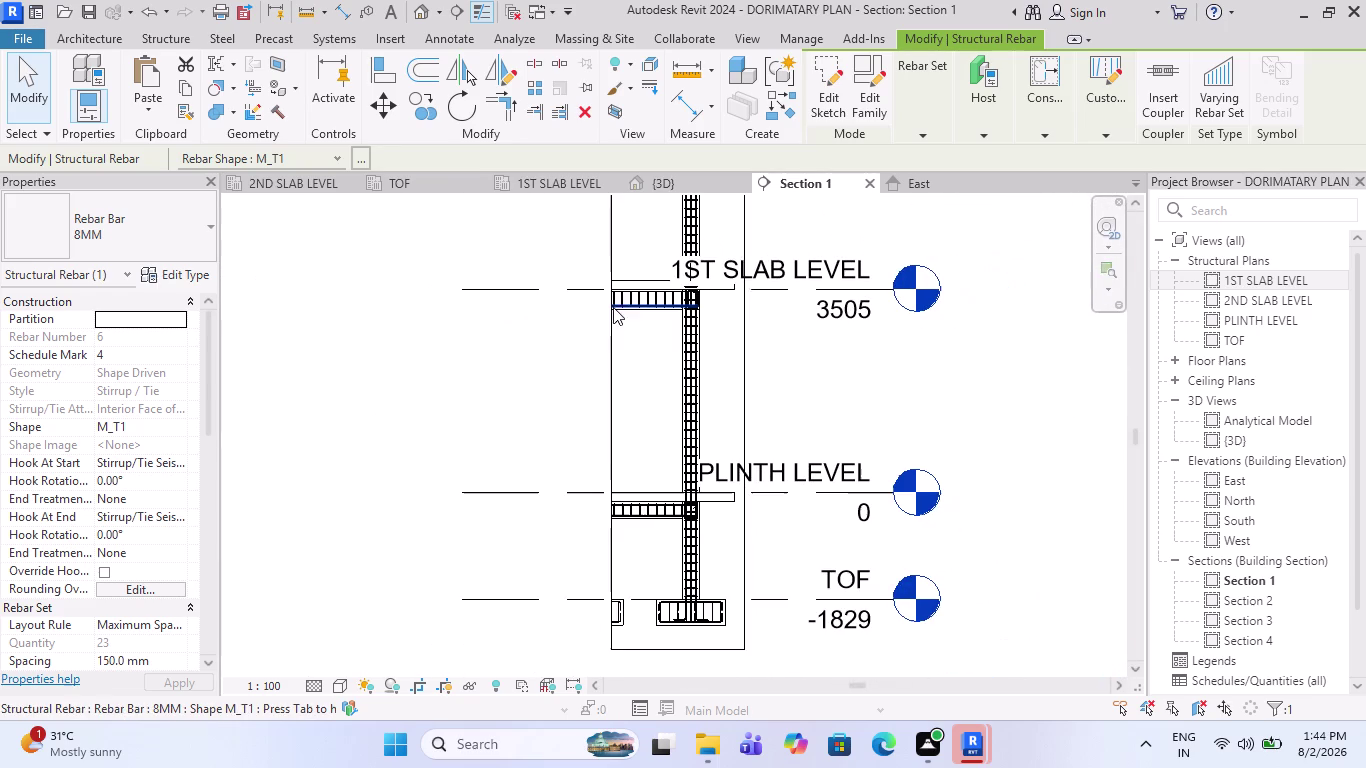
click(419, 181)
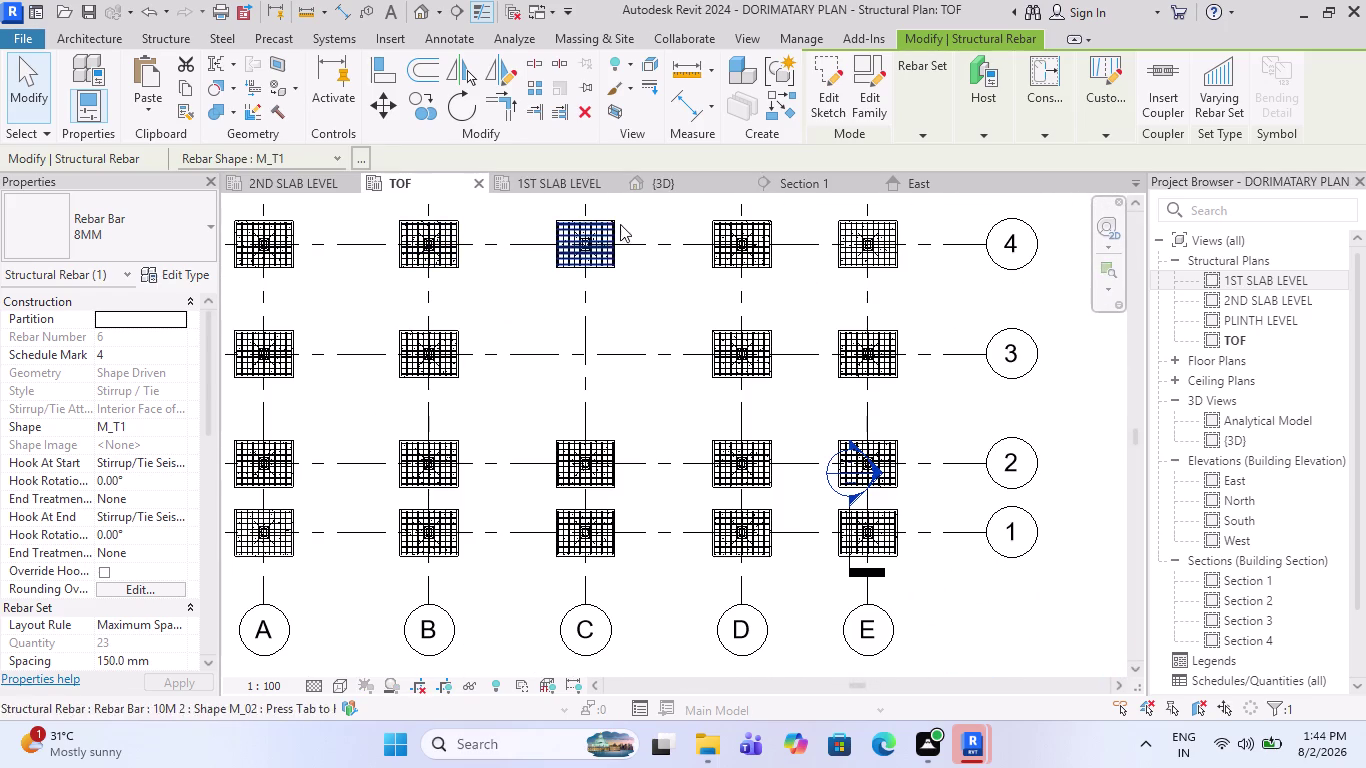
click(563, 173)
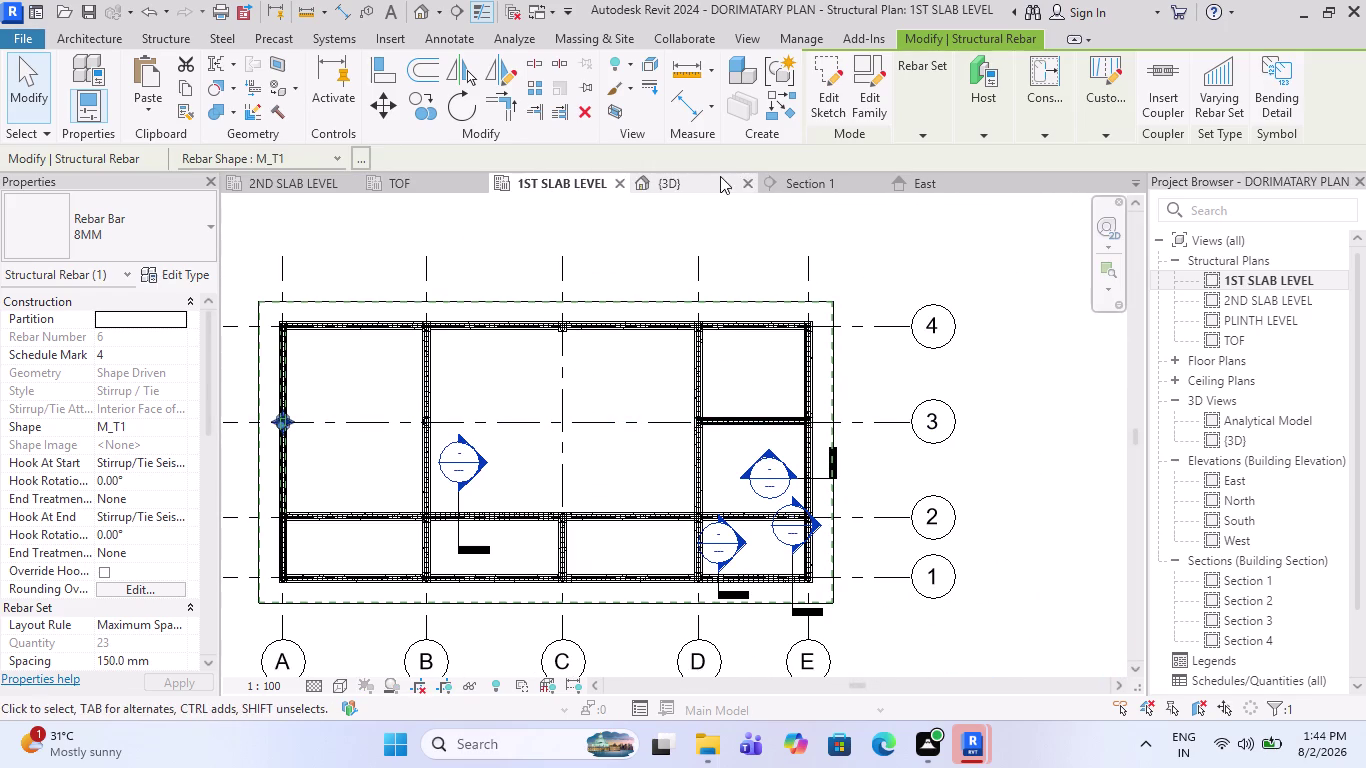
Zoom into a beam–column joint in the East elevation and start Align.
click(931, 184)
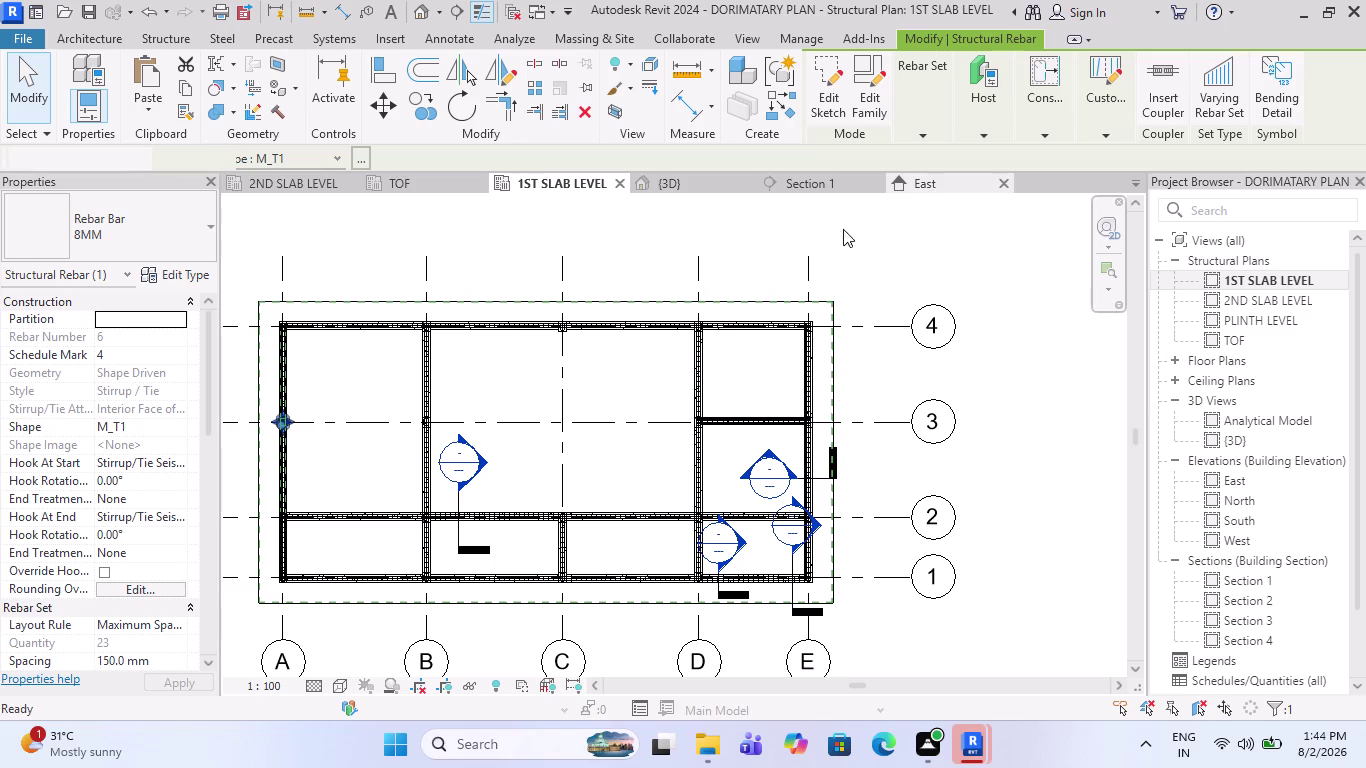
scroll(down, 3)
scroll(down, 3)
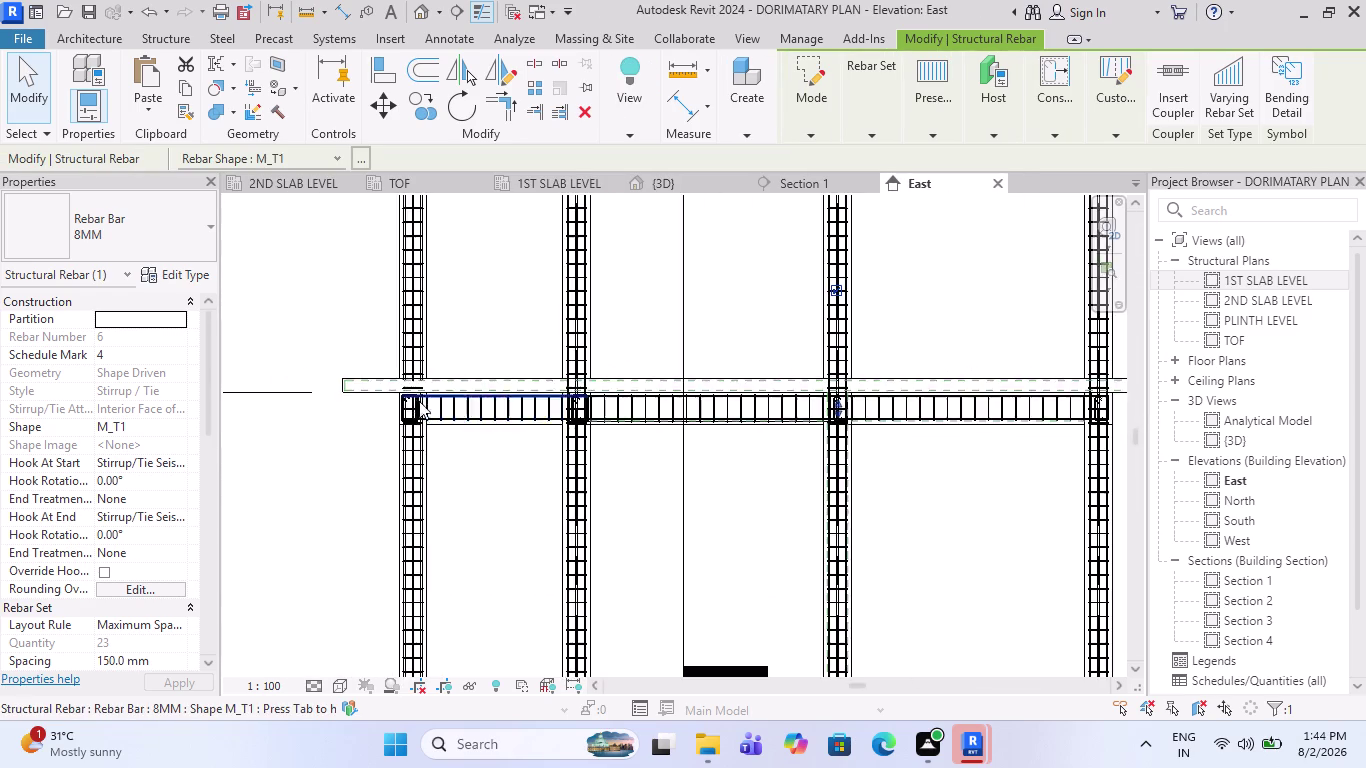
scroll(up, 3)
scroll(up, 3)
scroll(up, 3)
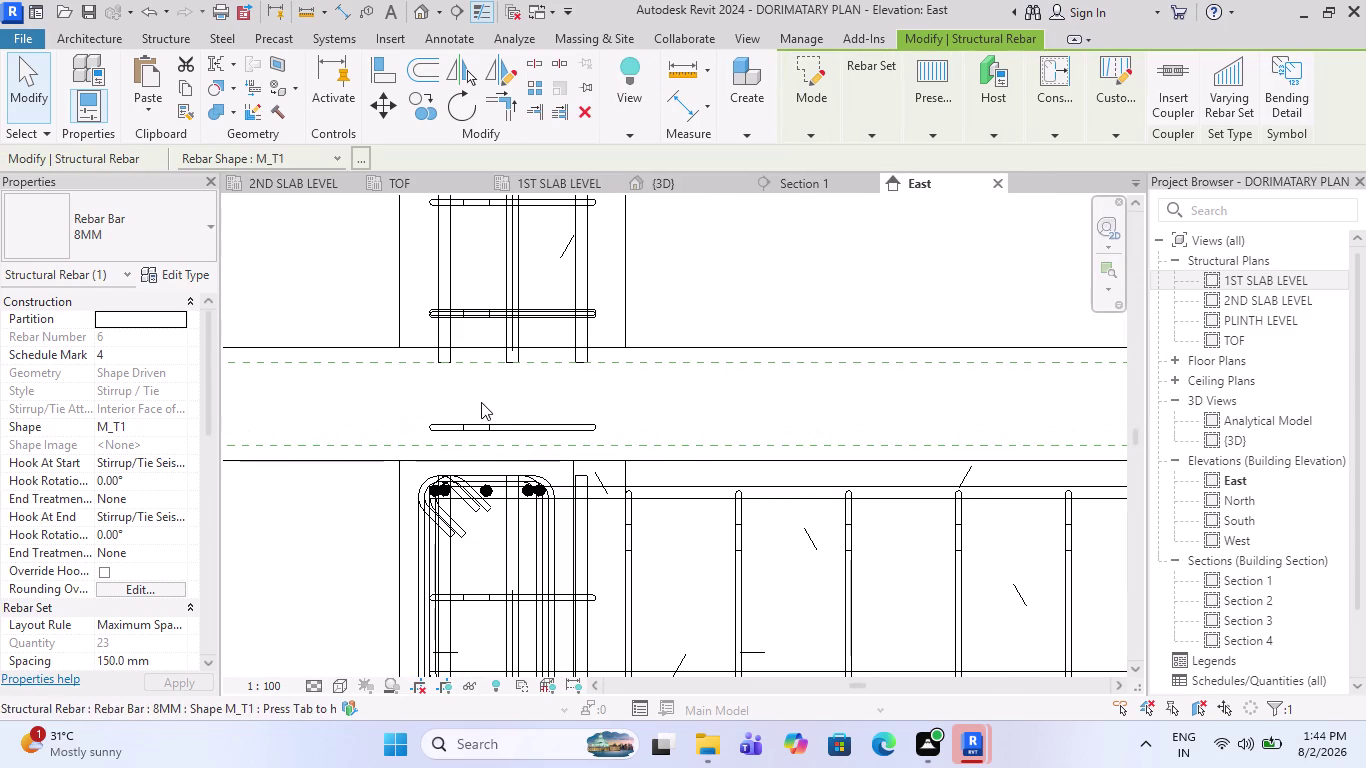
scroll(up, 3)
scroll(up, 3)
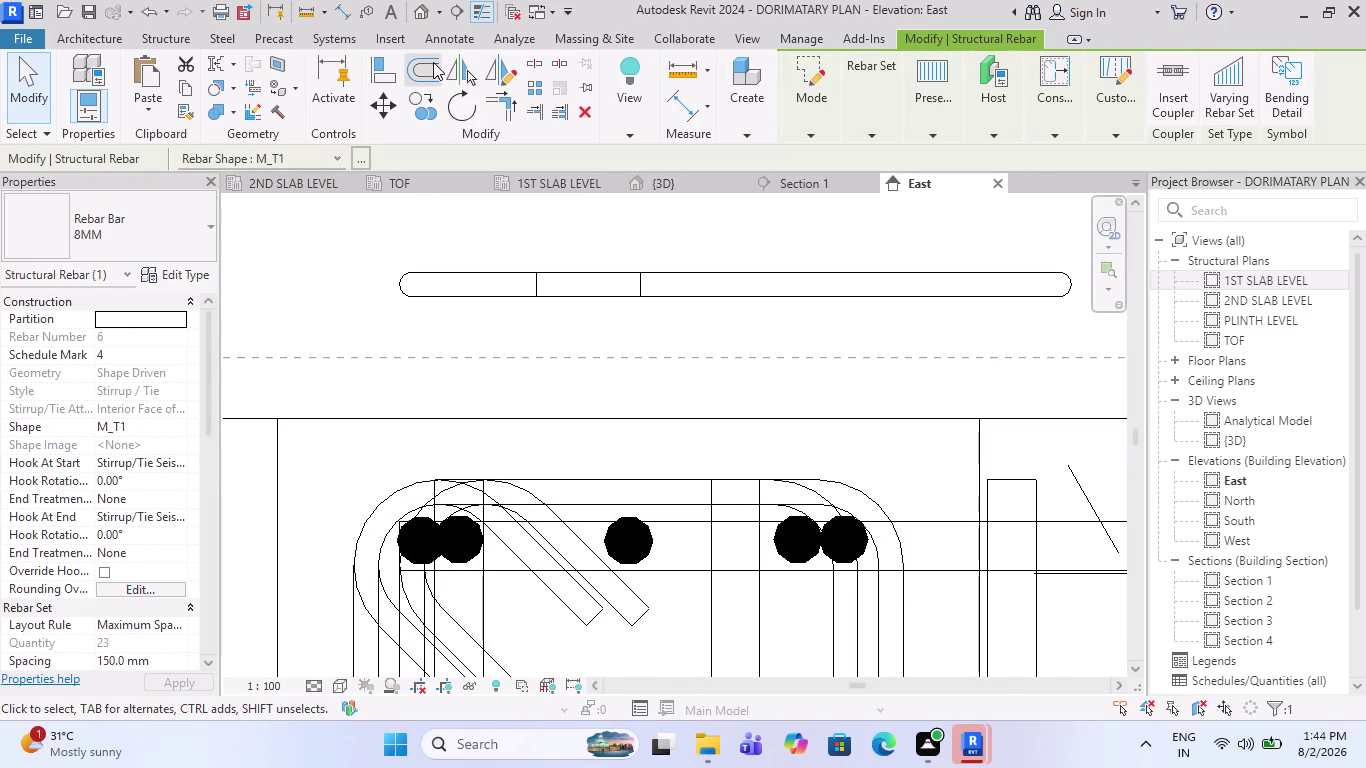
click(392, 67)
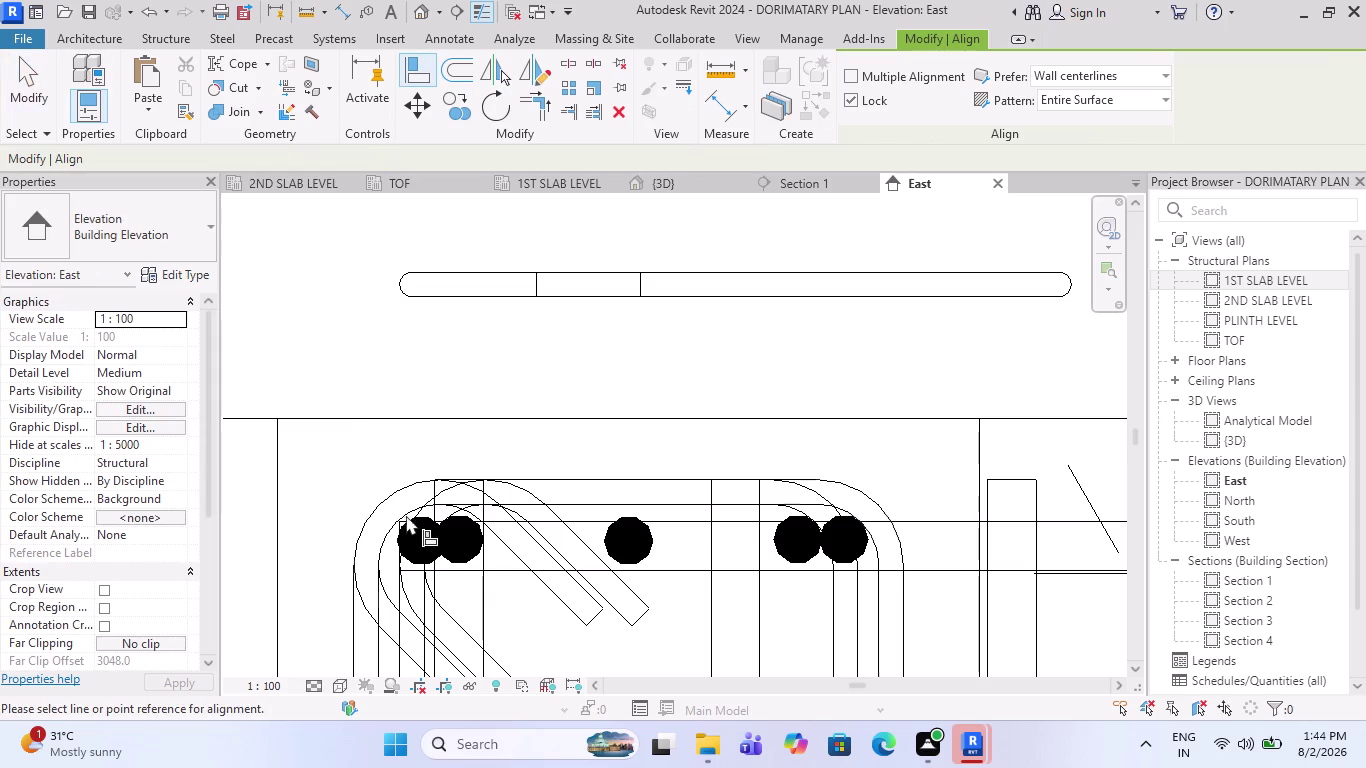
Align the first bar to a picked reference line.
scroll(up, 3)
scroll(up, 3)
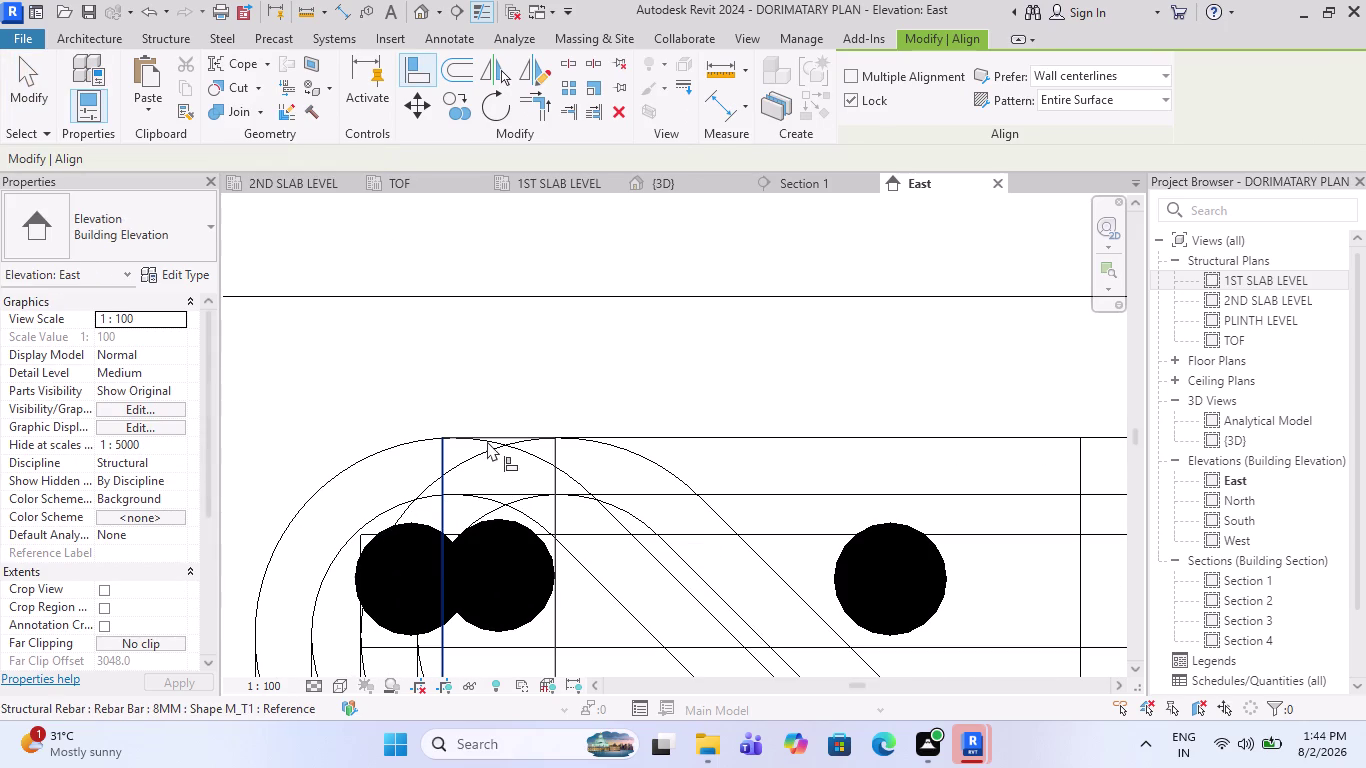
scroll(up, 3)
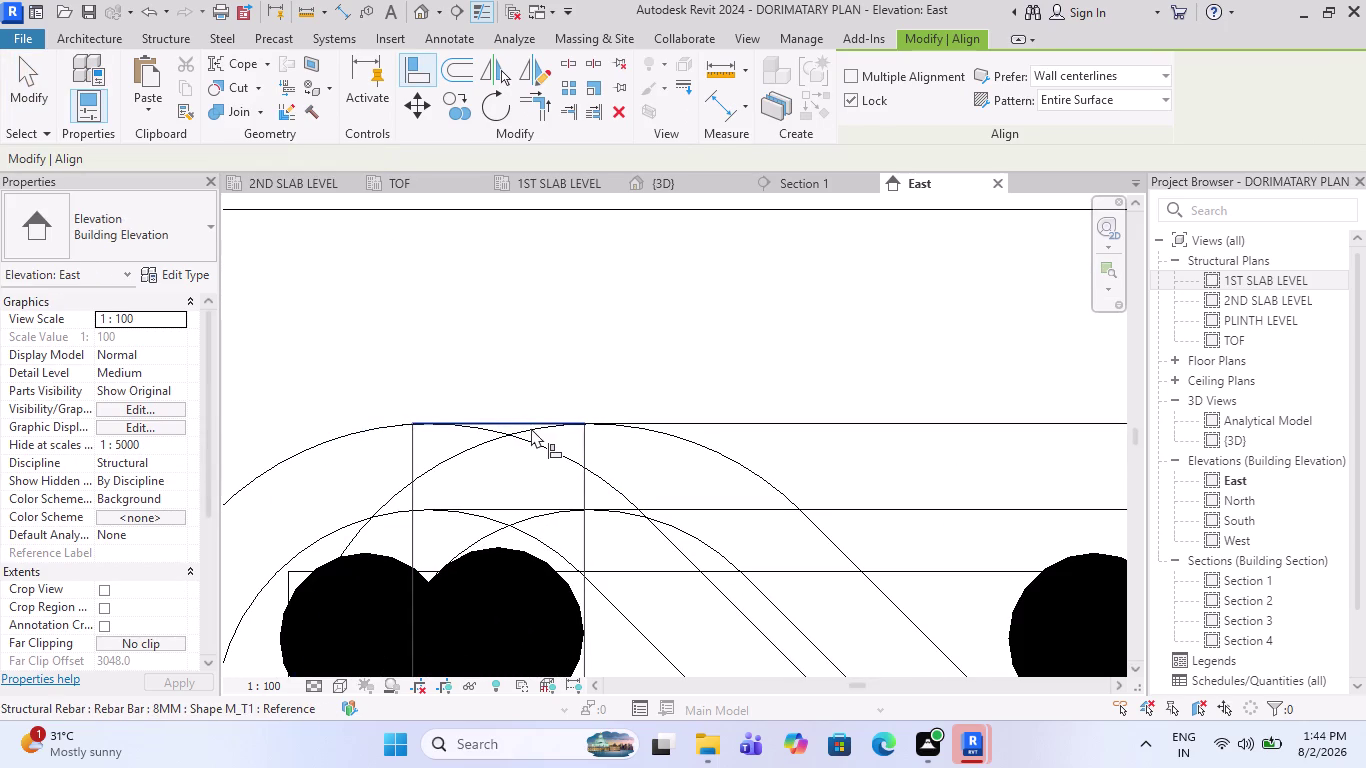
click(531, 428)
scroll(up, 3)
scroll(down, 3)
scroll(down, 3)
scroll(down, 3)
click(501, 287)
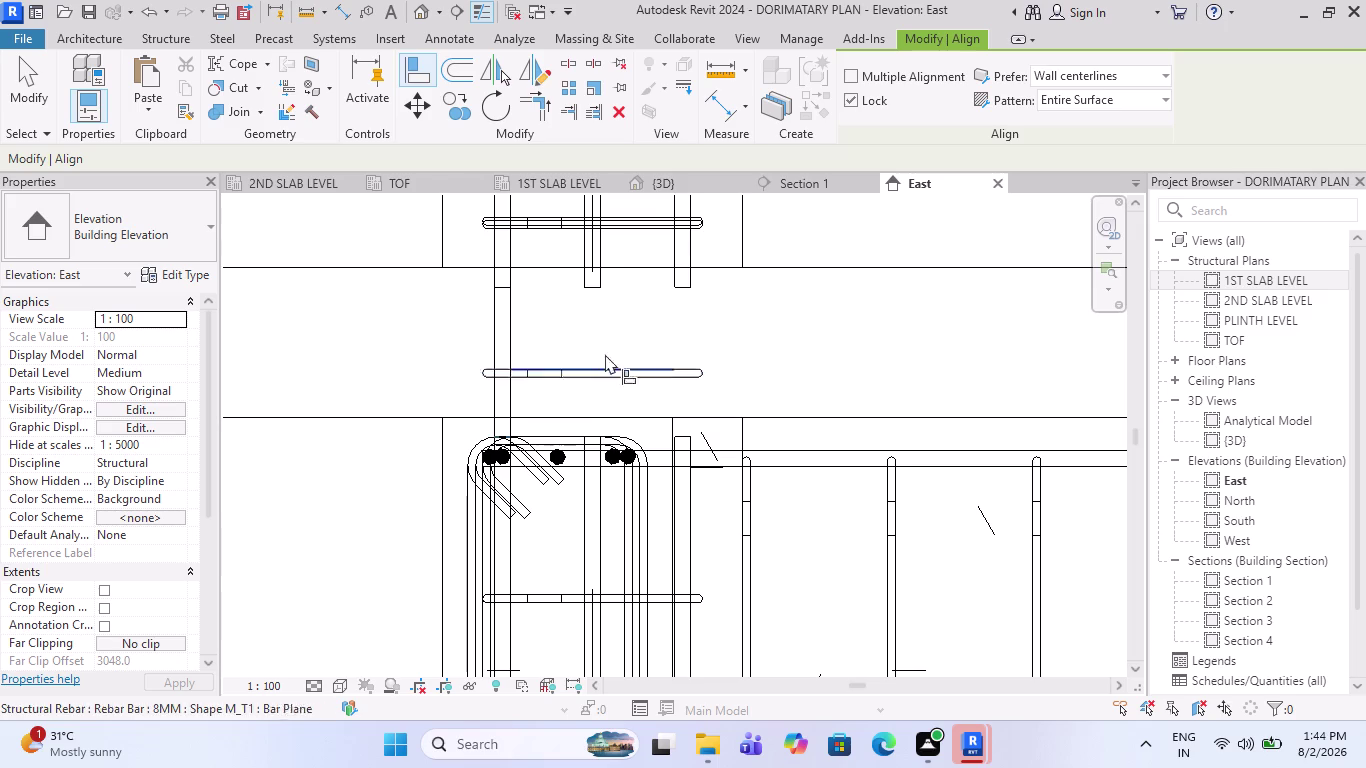
Align the next bar's start to the column face.
scroll(up, 3)
scroll(up, 3)
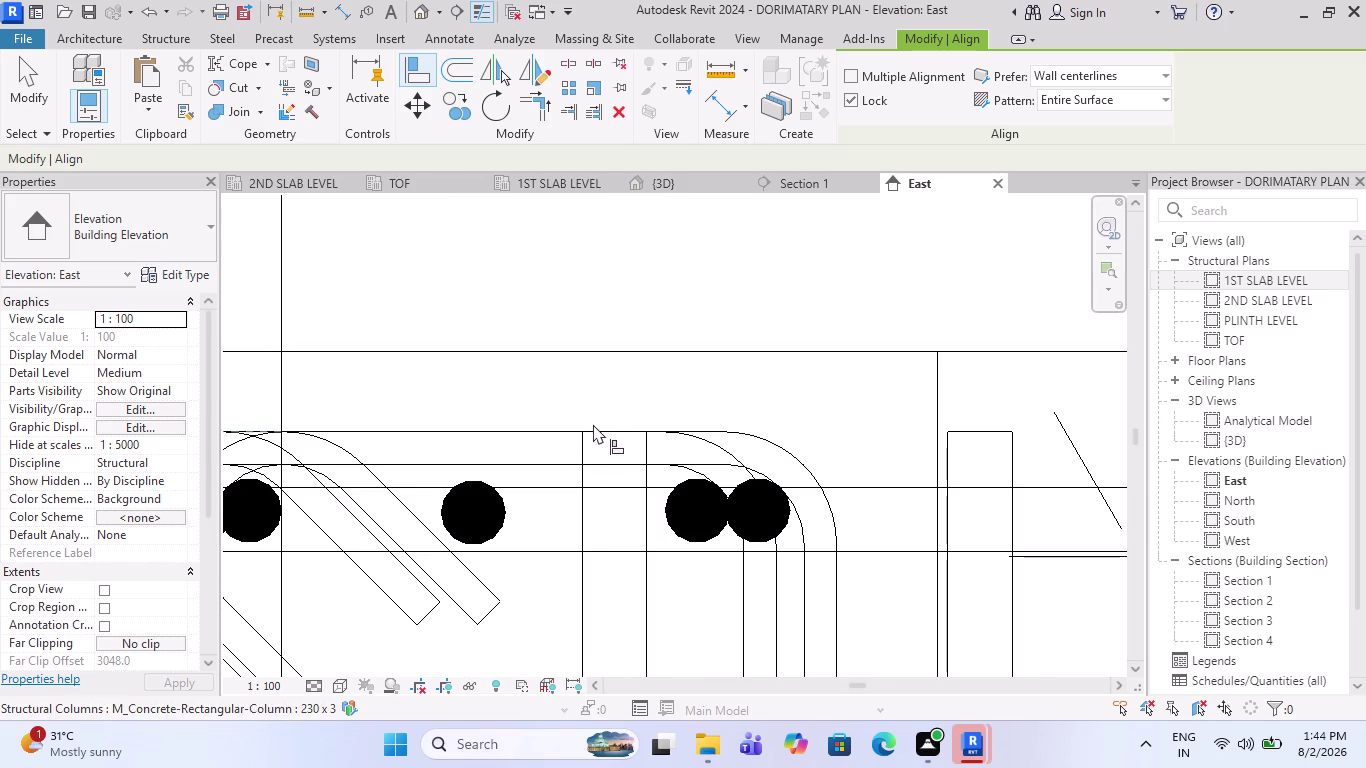
click(588, 435)
scroll(down, 3)
scroll(down, 3)
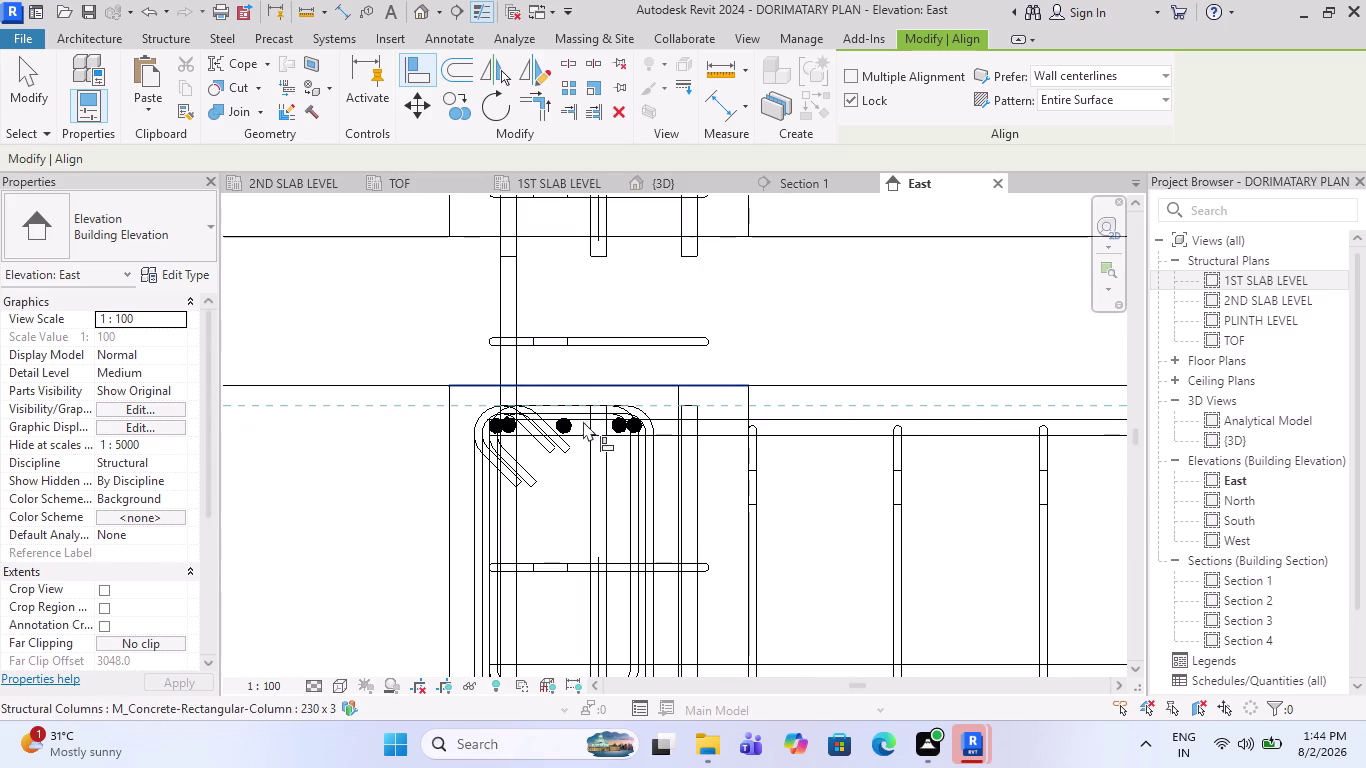
scroll(down, 3)
scroll(up, 3)
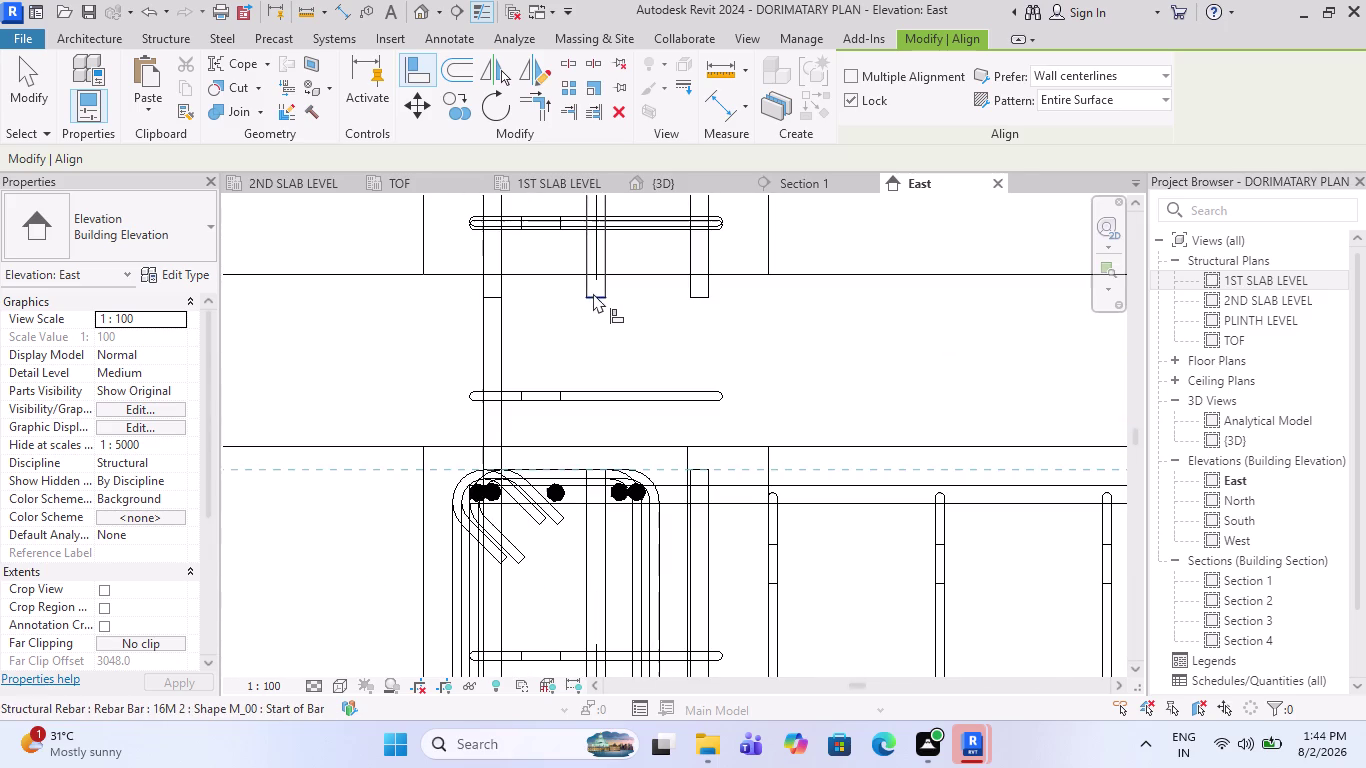
click(593, 294)
Snap another bar end to a second column-face reference.
scroll(up, 3)
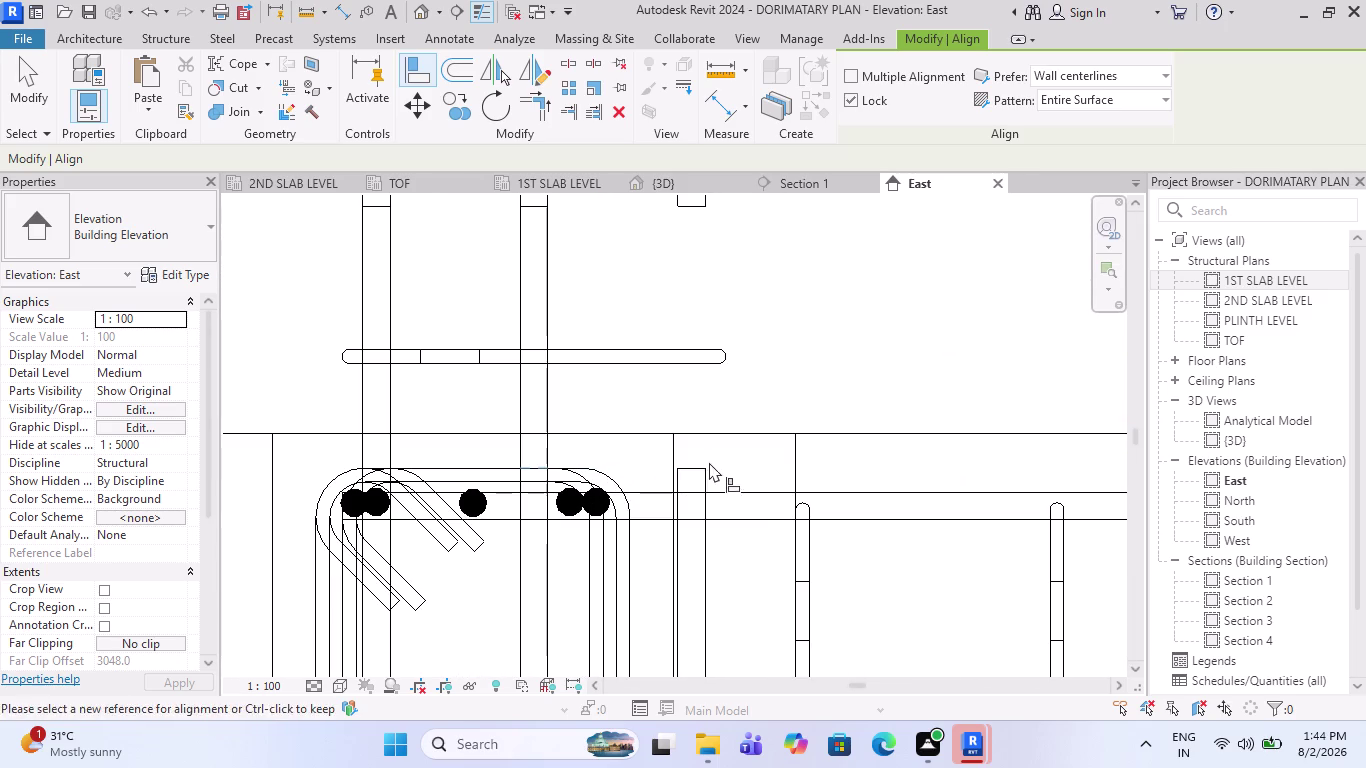
click(701, 466)
scroll(down, 3)
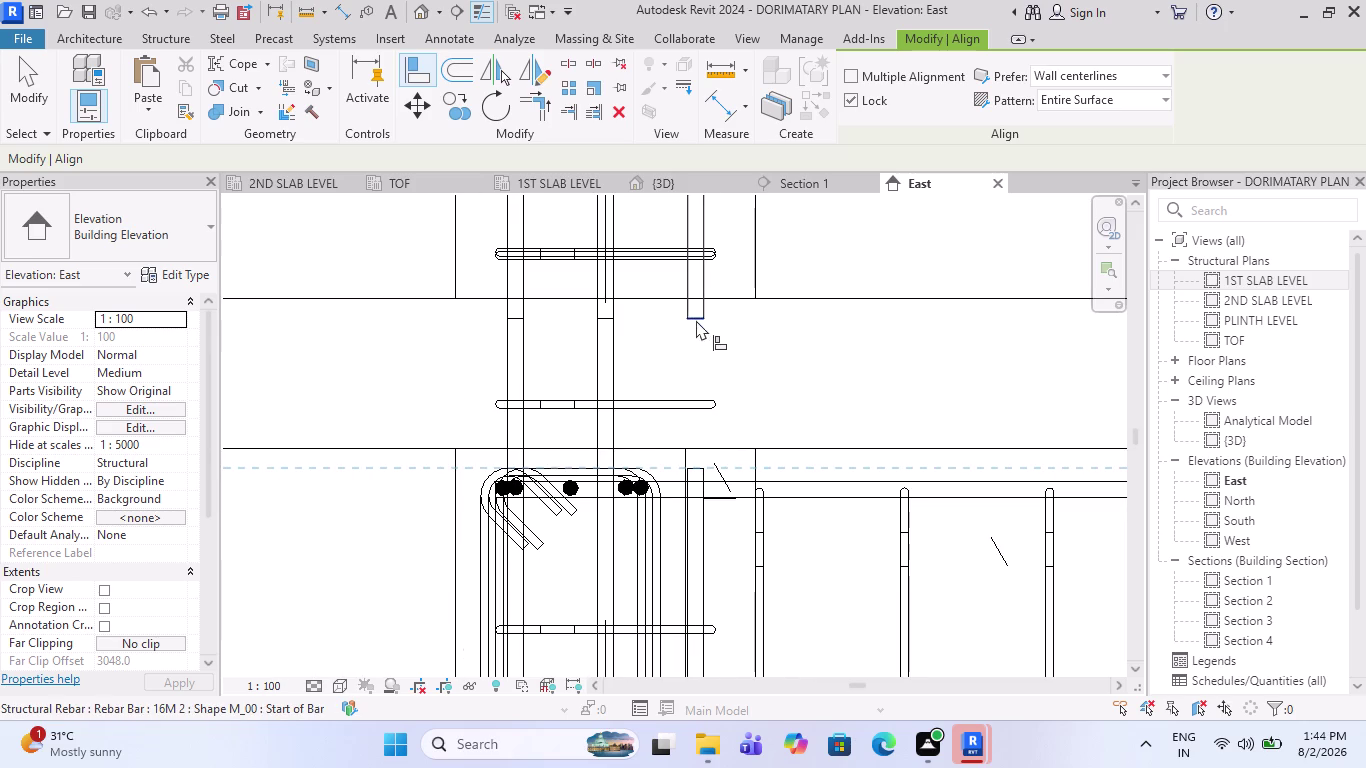
click(697, 321)
scroll(down, 3)
scroll(down, 3)
scroll(down, 3)
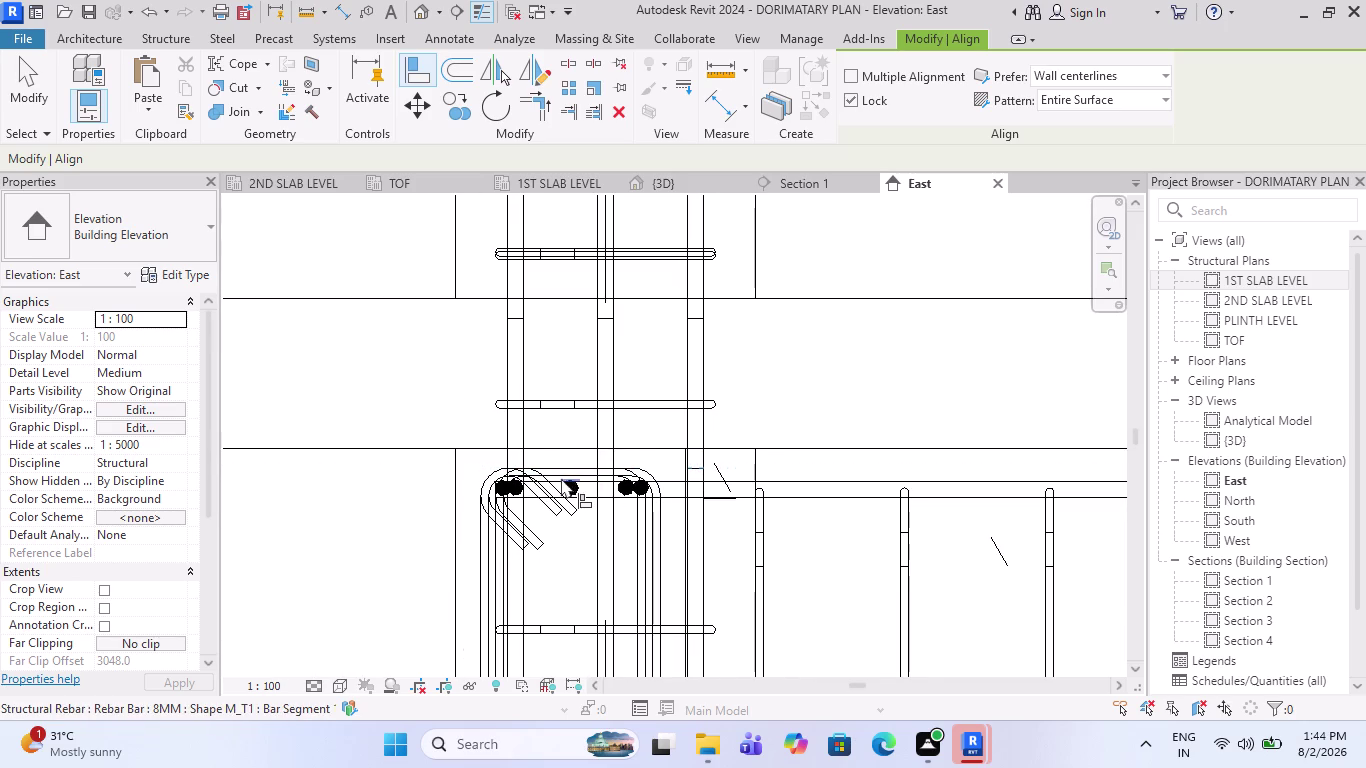
scroll(down, 3)
scroll(down, 3)
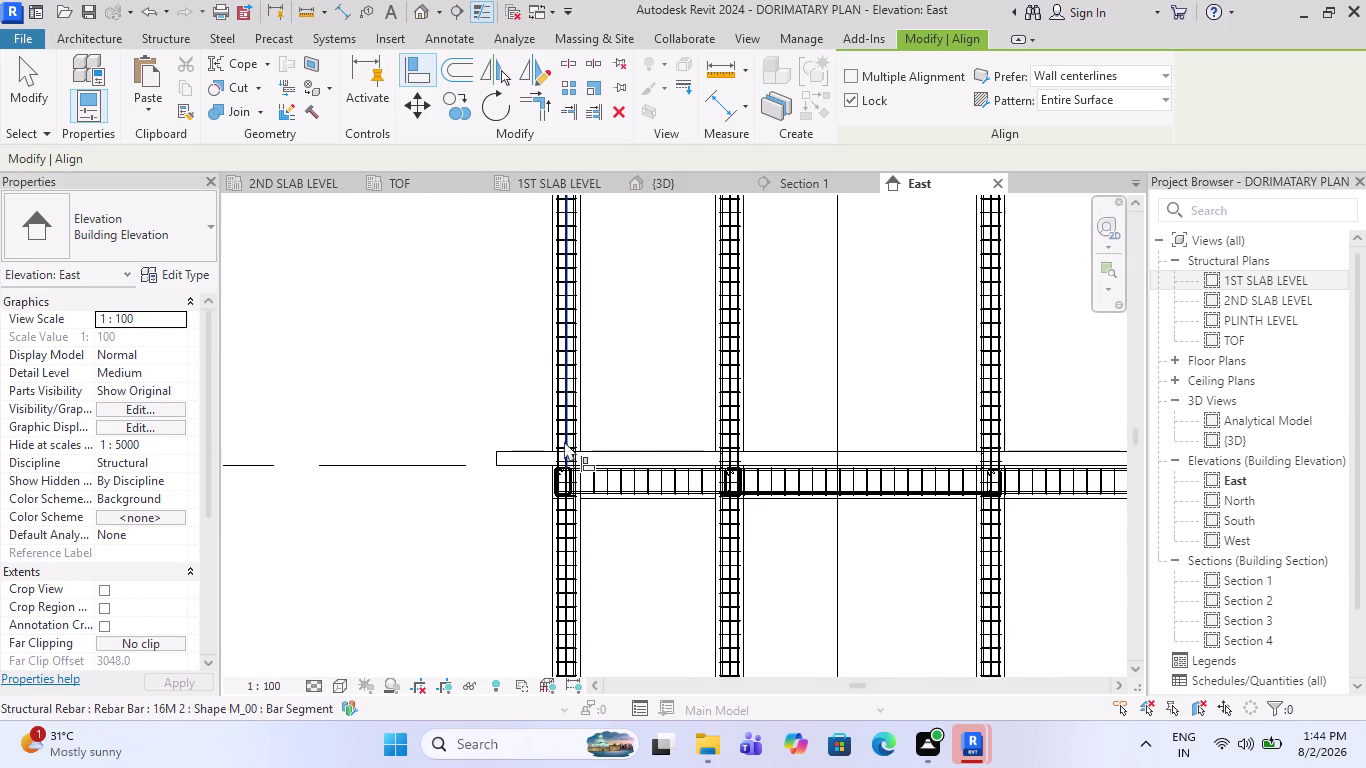
scroll(up, 3)
scroll(up, 3)
scroll(up, 3)
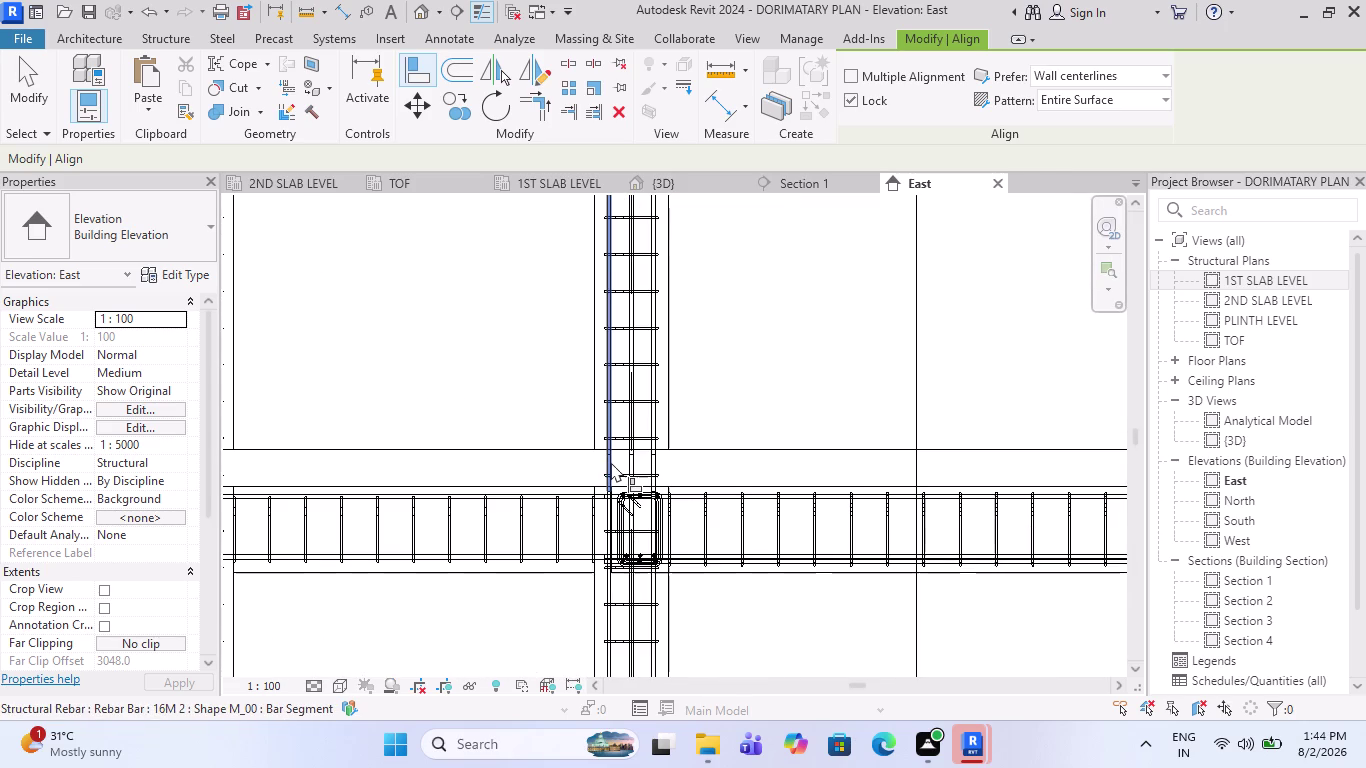
End the alignment and zoom out to the two-storey frame on grids 1–4.
key(Escape)
scroll(down, 3)
scroll(down, 3)
scroll(down, 3)
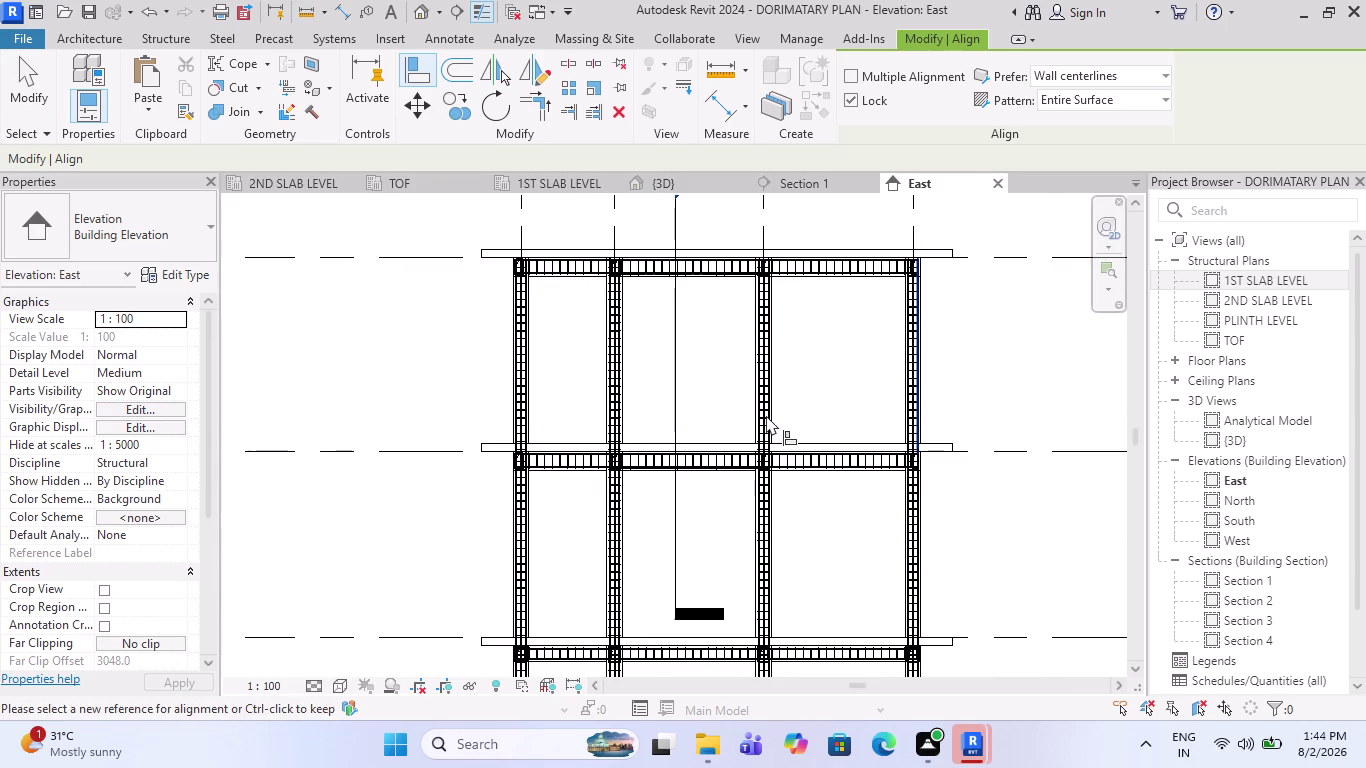
scroll(down, 3)
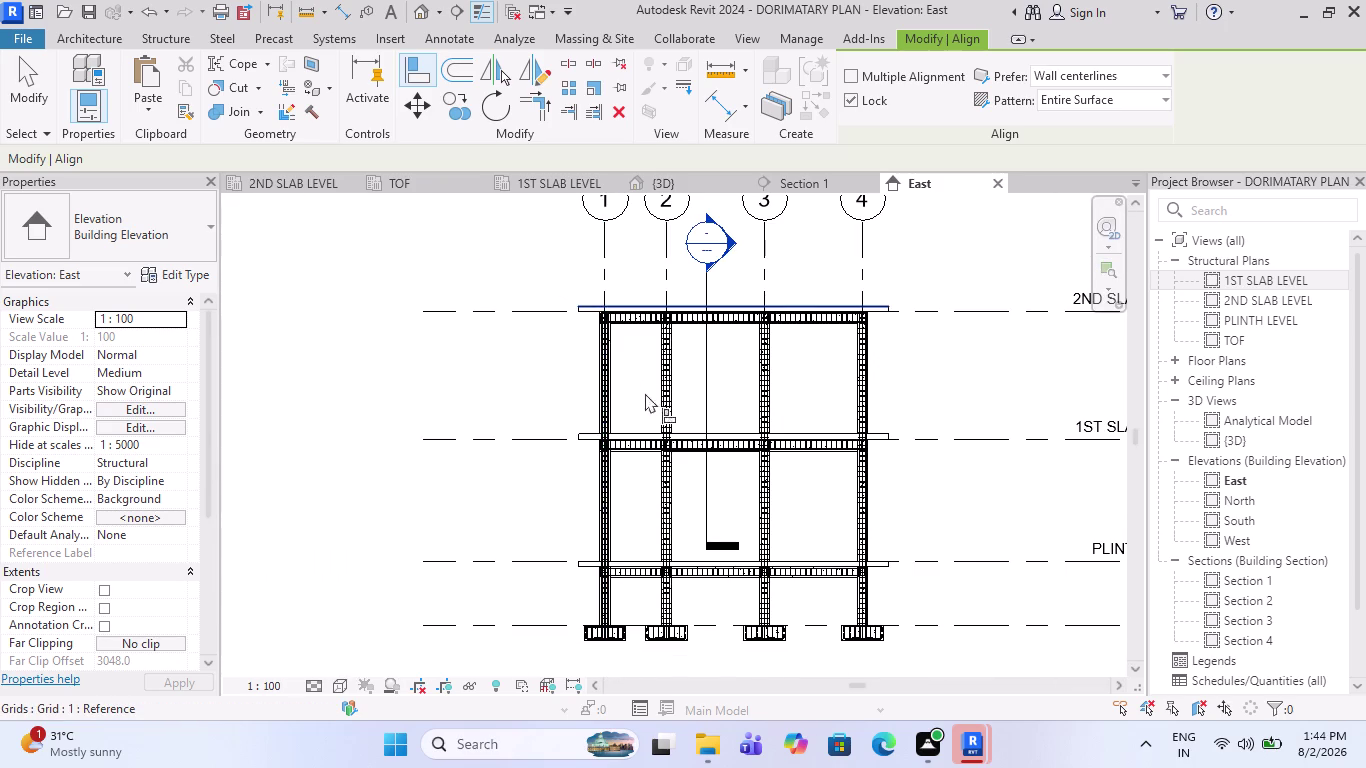
scroll(down, 3)
key(Escape)
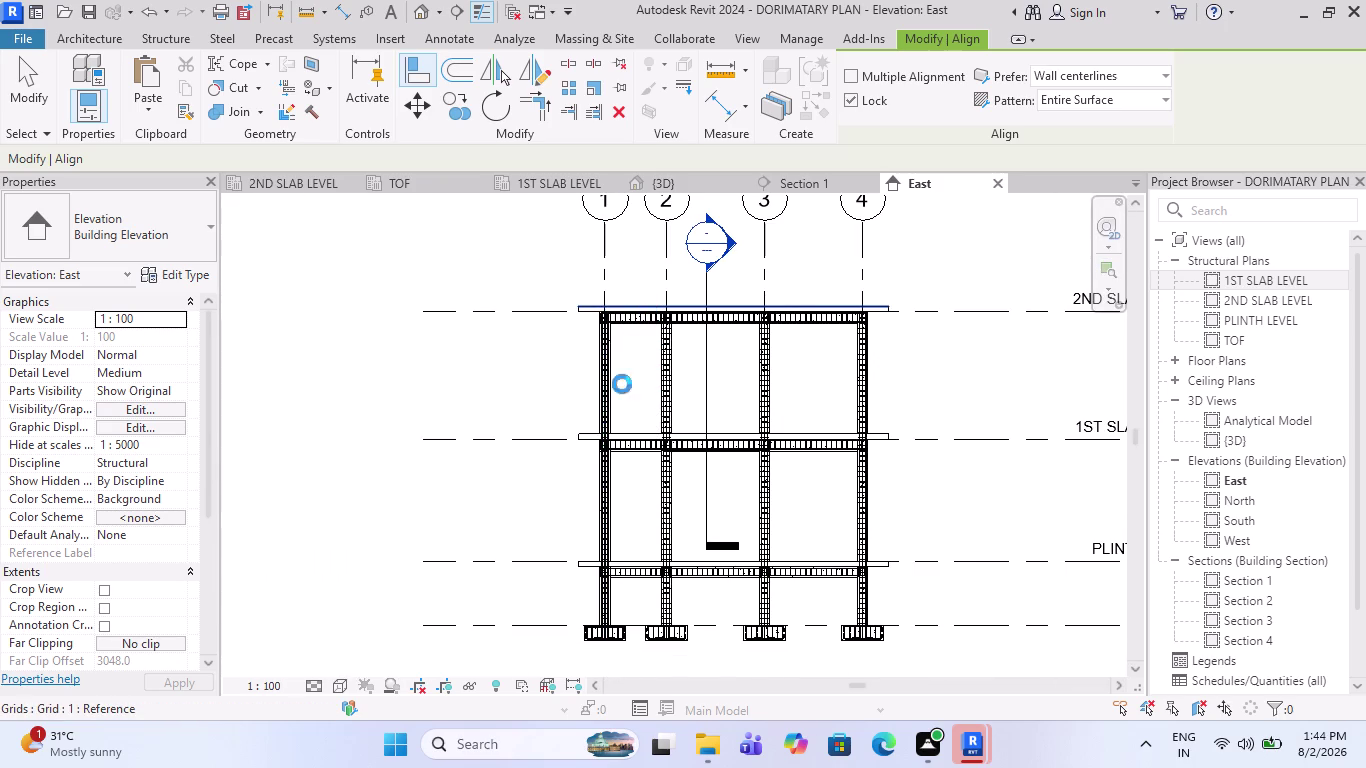